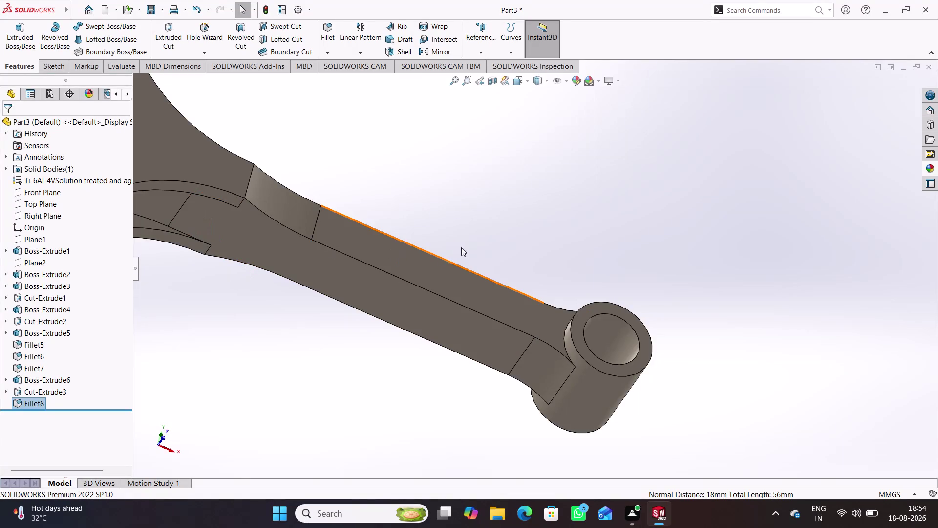
Orbit around the connecting rod to inspect both sides, then select the Front Plane.
scroll(up, 3)
scroll(up, 3)
middle_drag(294, 175, 226, 235)
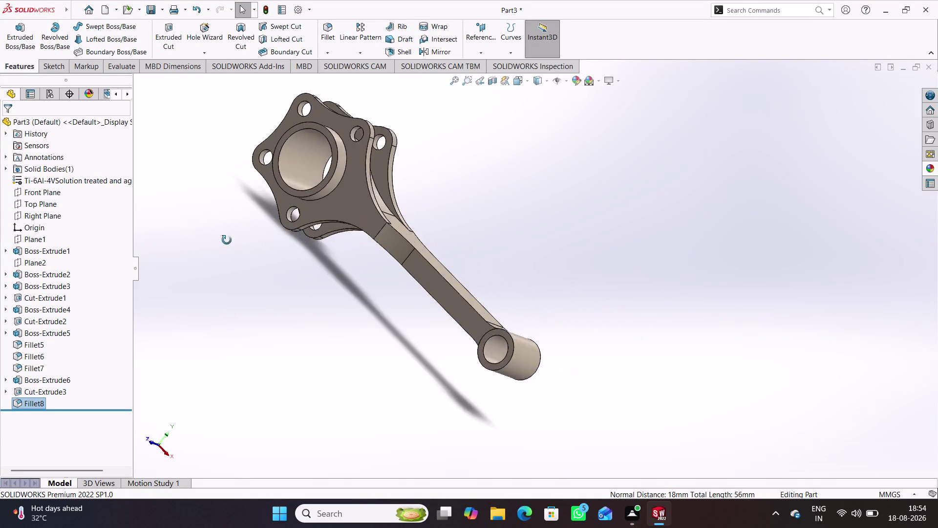
middle_drag(226, 235, 240, 303)
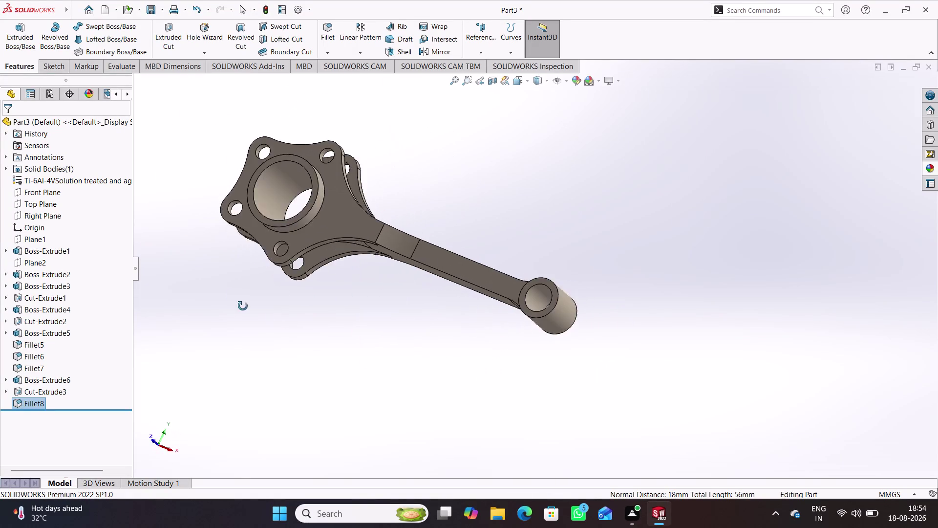
middle_drag(240, 303, 279, 316)
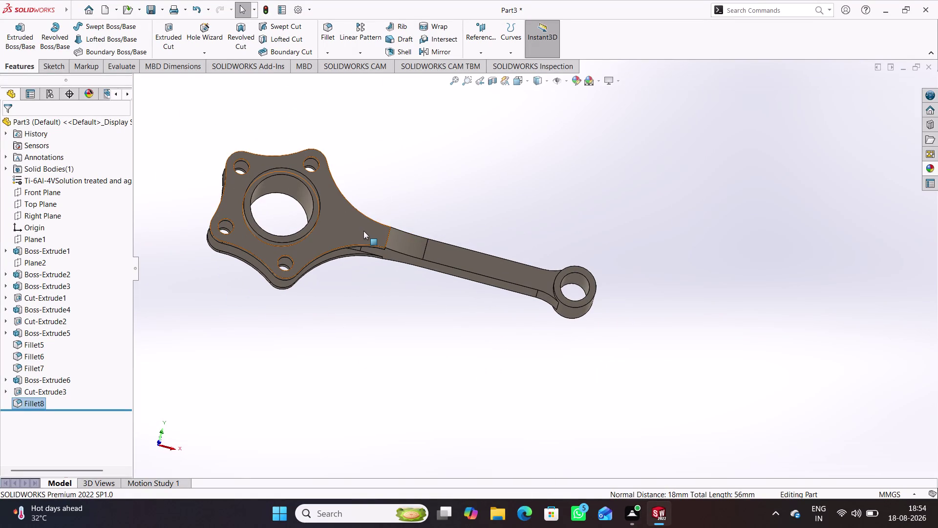
click(392, 295)
middle_drag(393, 296, 402, 216)
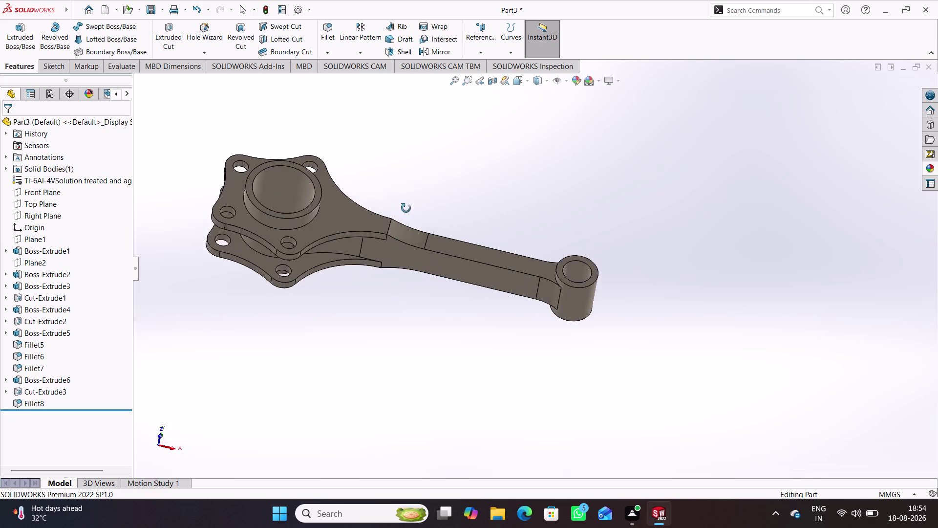
middle_drag(402, 216, 401, 322)
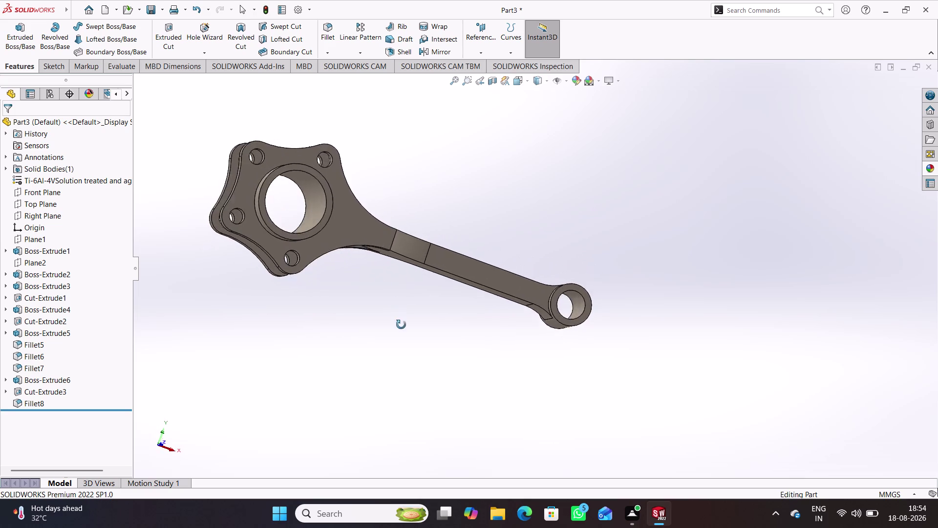
middle_drag(401, 322, 366, 343)
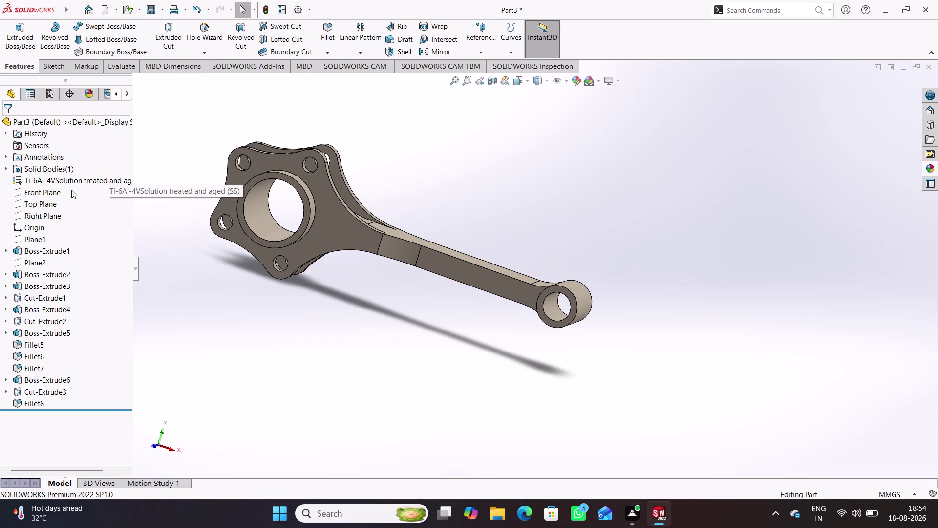
click(46, 193)
Start a Front Plane sketch and draw a straight slot along the rod's shank.
click(51, 176)
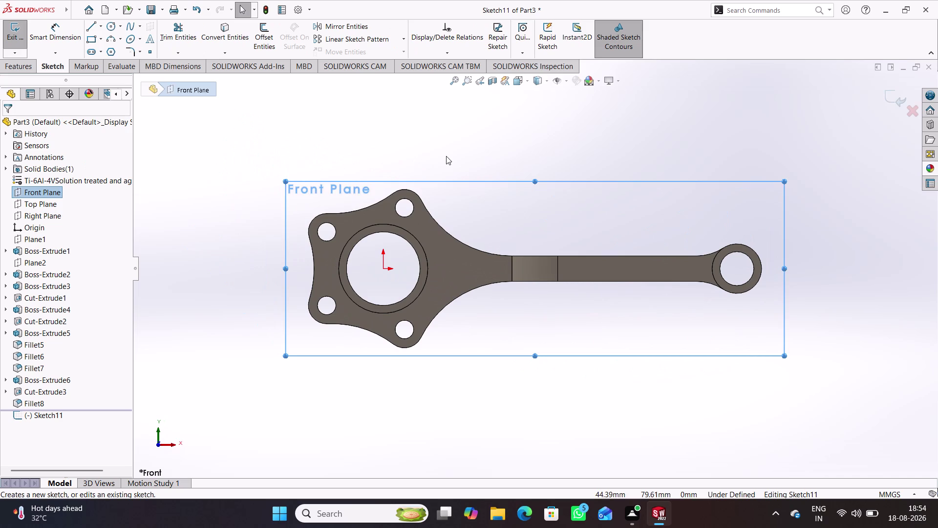
click(446, 156)
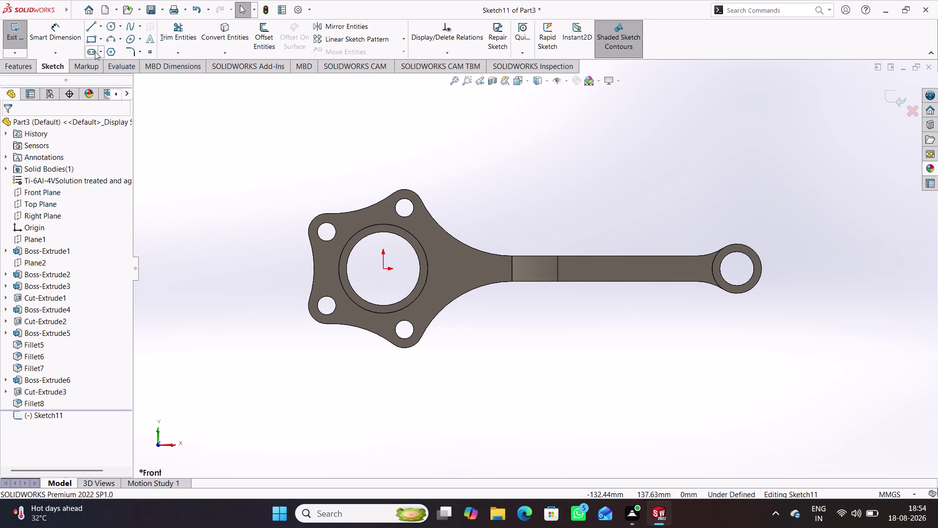
click(91, 52)
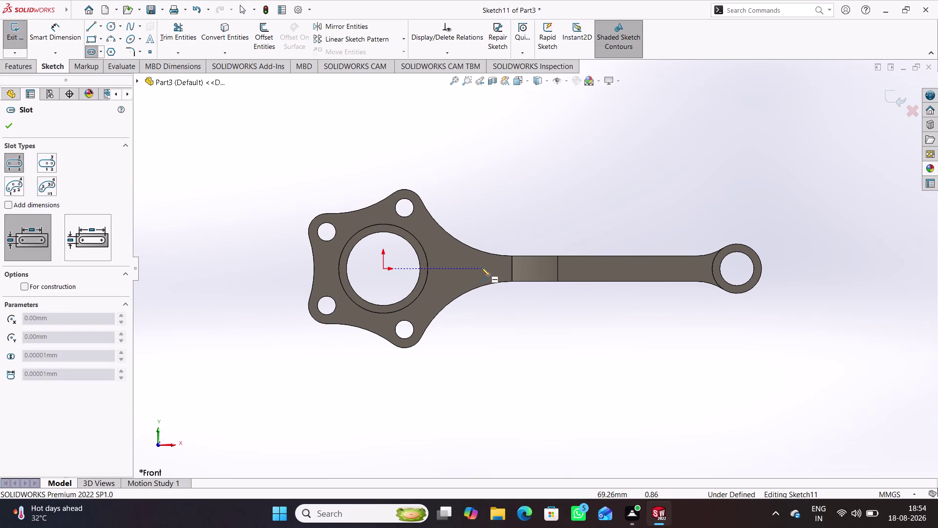
click(482, 267)
click(663, 267)
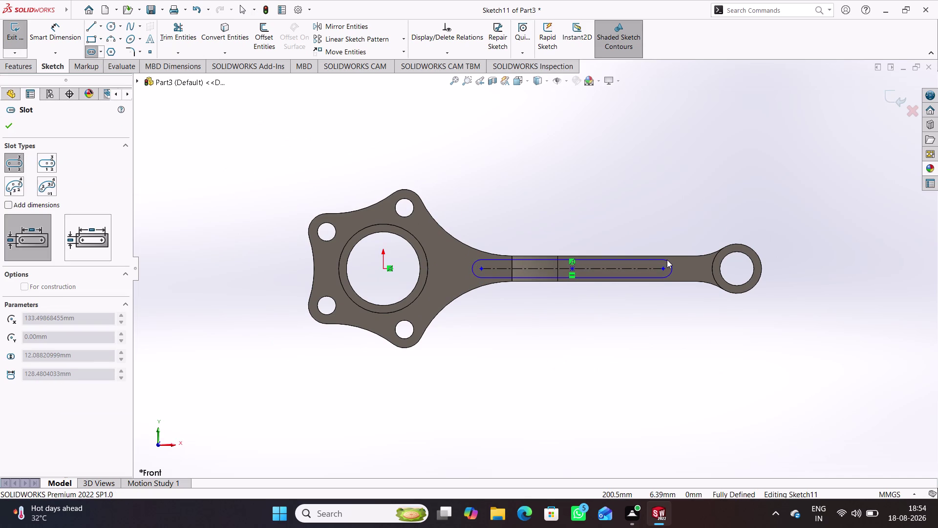
click(667, 259)
Begin a Smart Dimension on the slot's rounded end.
right_drag(595, 199, 578, 130)
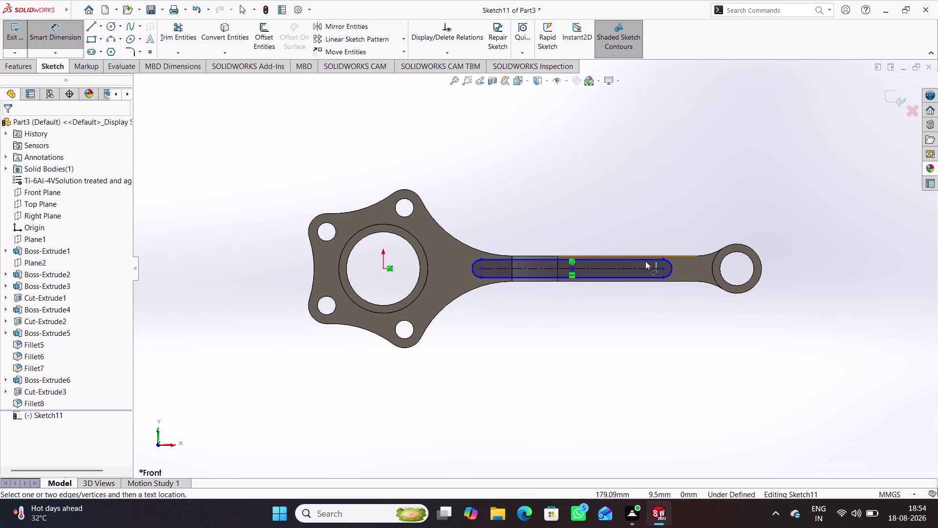
click(670, 266)
click(682, 231)
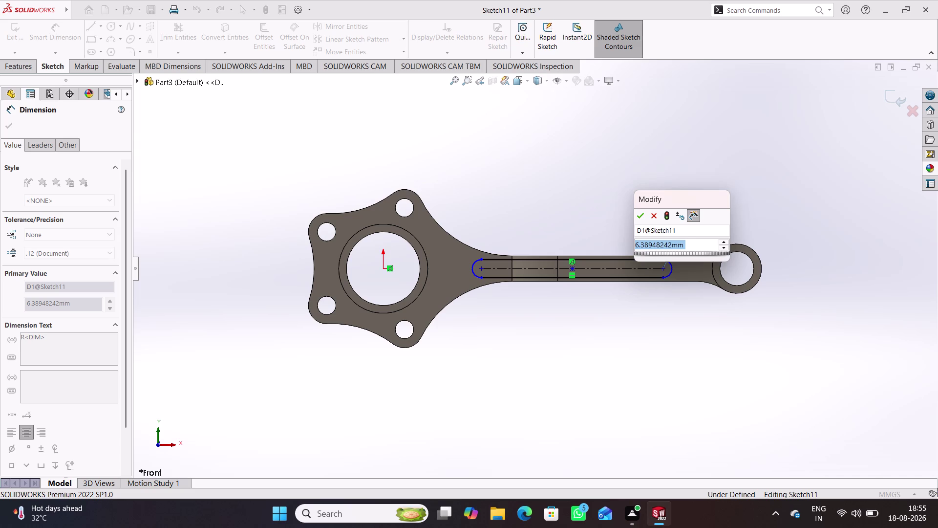
Set the slot's end radius to 6 mm.
key(6)
key(Return)
click(623, 200)
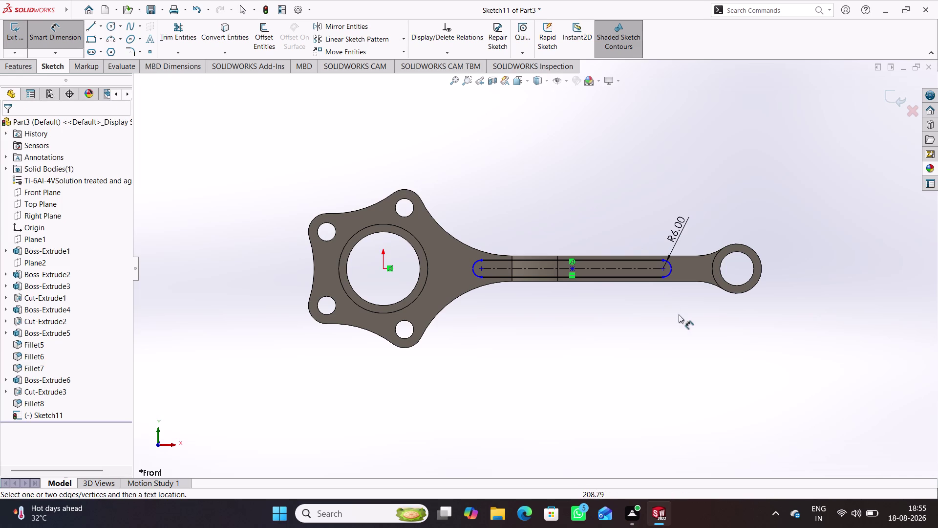
Dimension the slot end 220 mm from the origin.
click(663, 267)
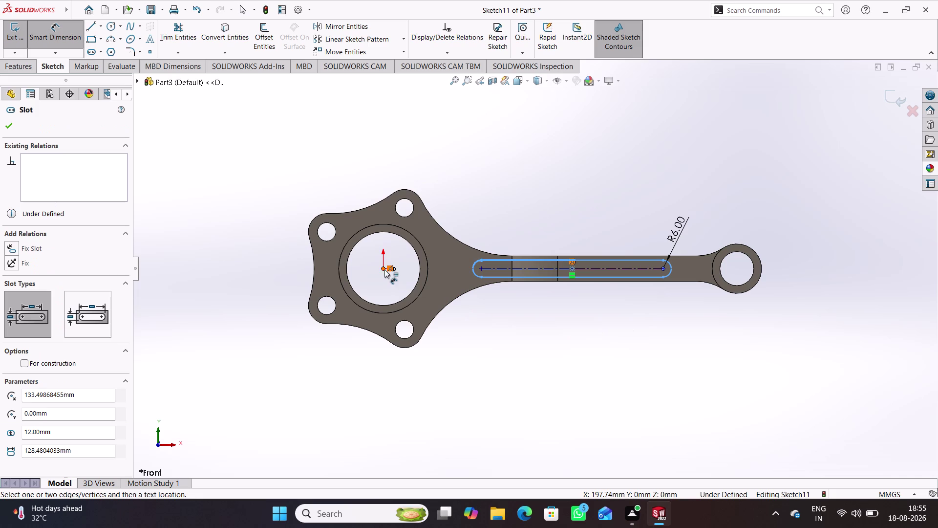
click(383, 268)
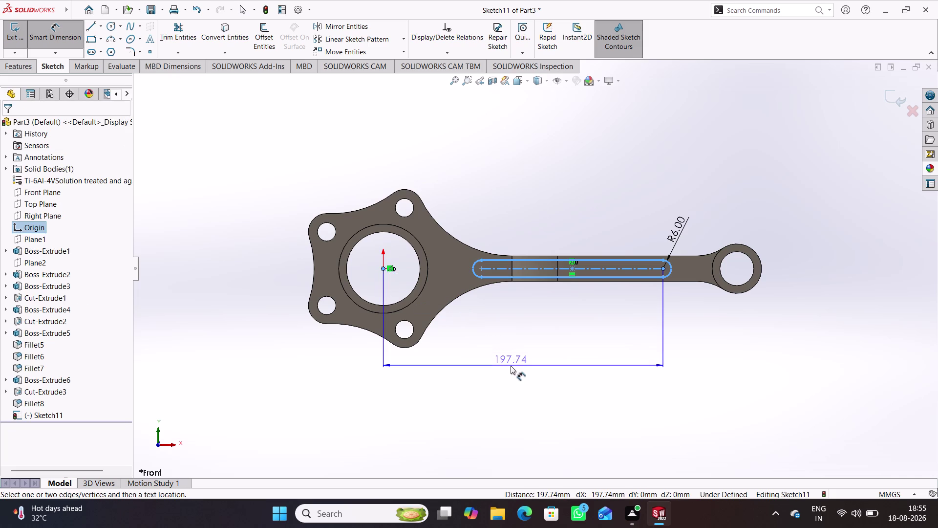
click(510, 365)
text(220)
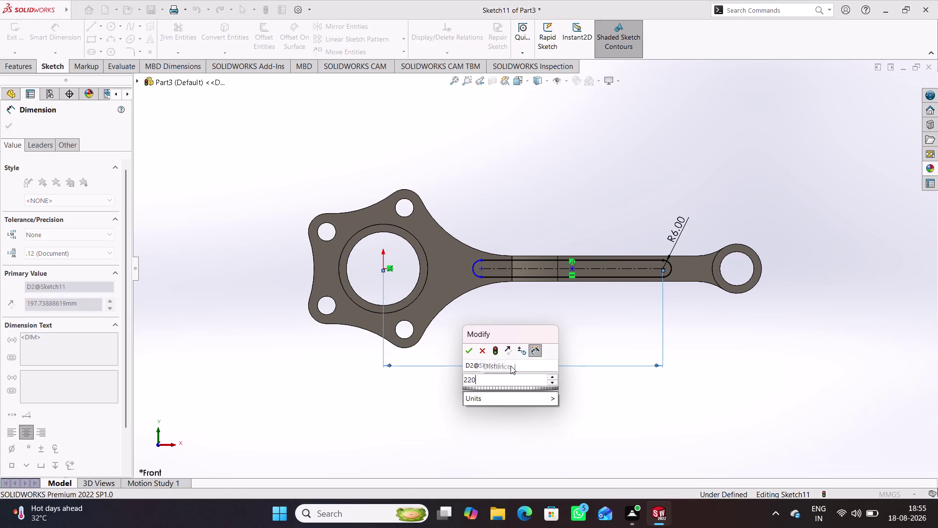
key(Return)
click(621, 193)
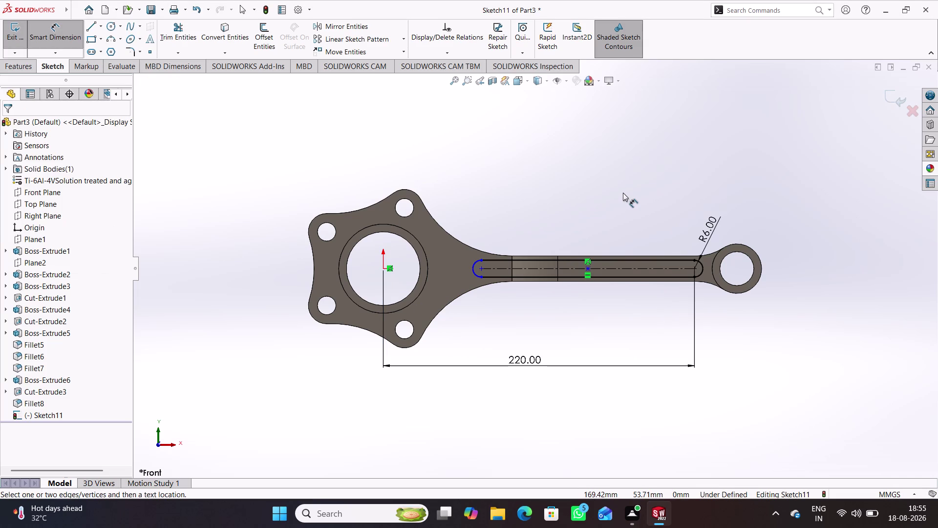
Dimension the slot length as 150 mm and exit the sketch.
click(667, 270)
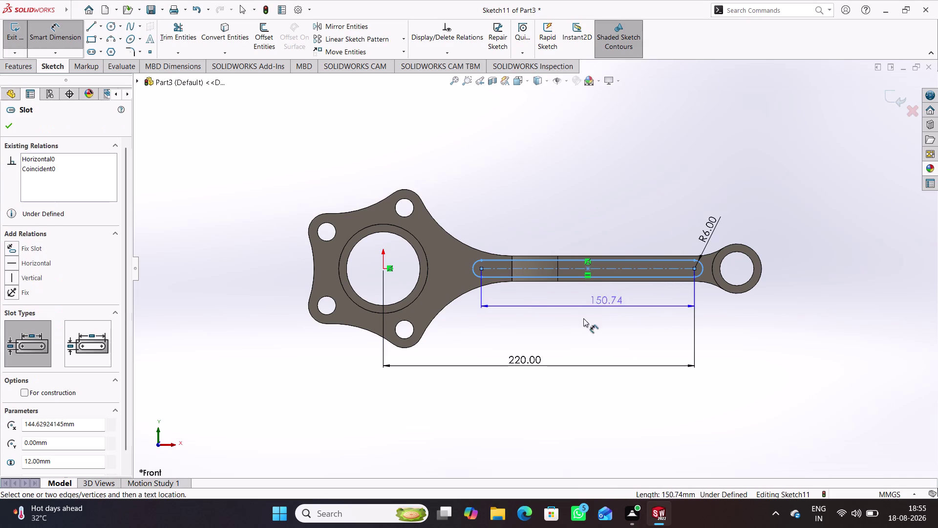
click(569, 318)
text(15)
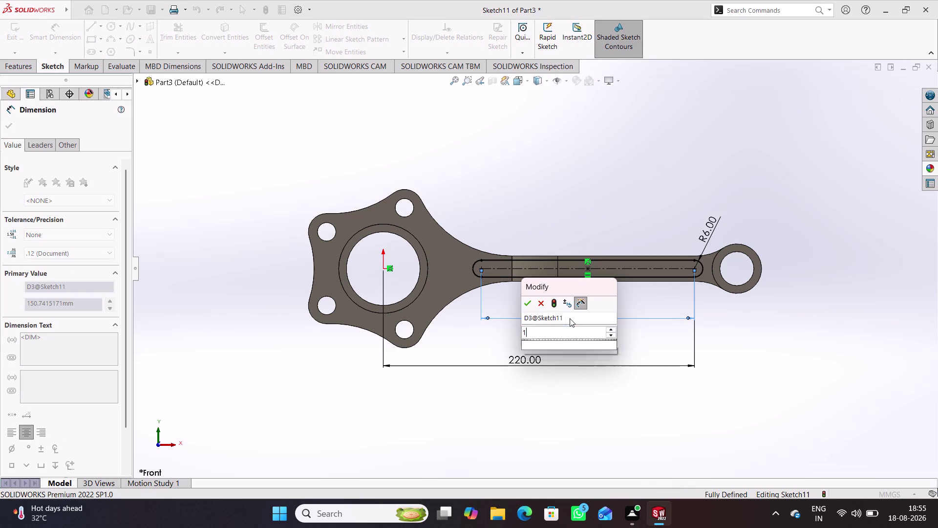
text(0)
key(Return)
click(570, 174)
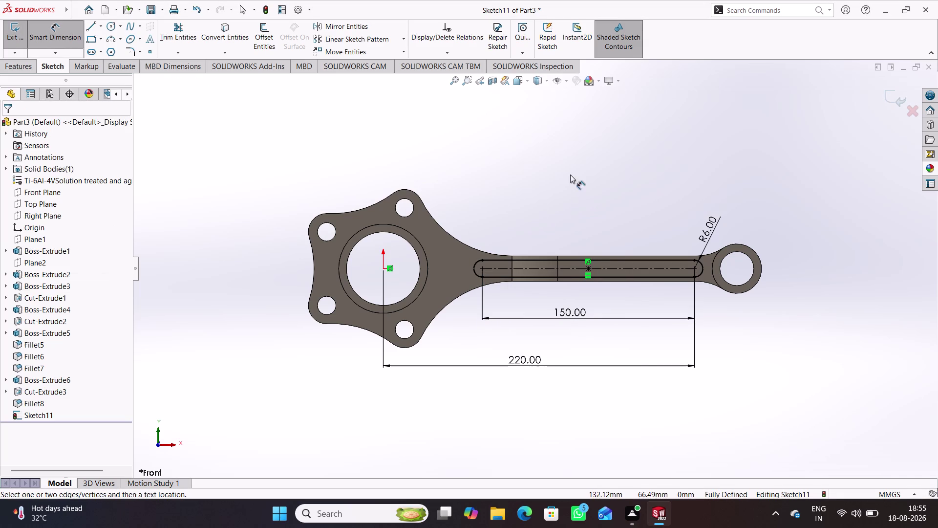
click(901, 101)
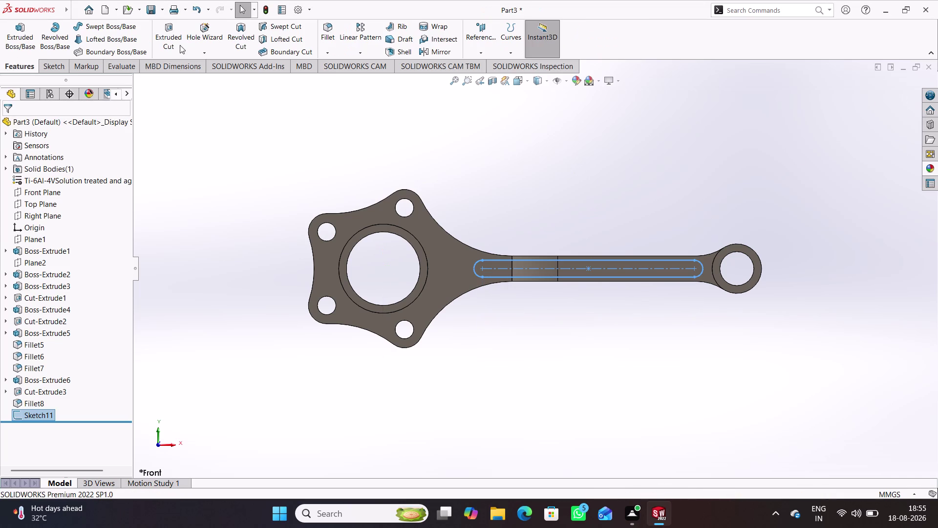
Start a Cut-Extrude from the slot sketch, starting at a 2.5 mm offset.
click(176, 43)
middle_drag(597, 160, 559, 172)
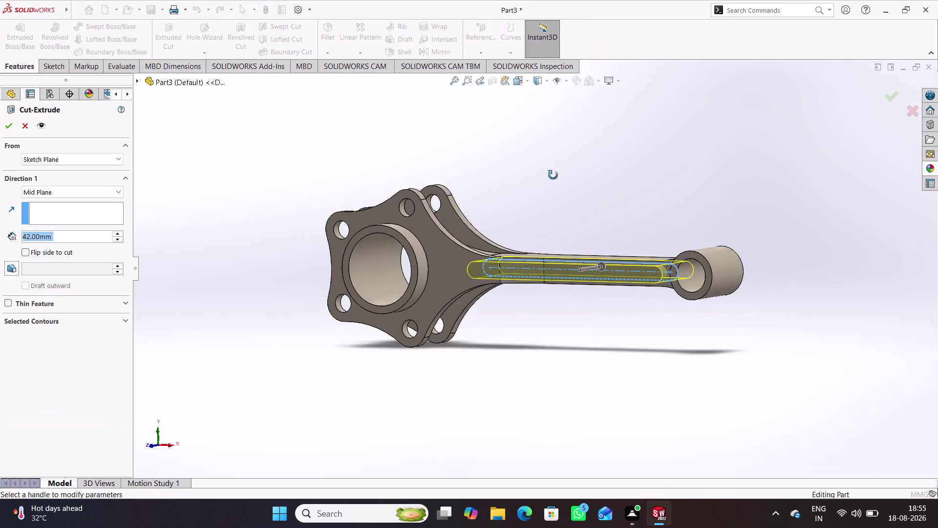
middle_drag(558, 172, 533, 264)
click(119, 159)
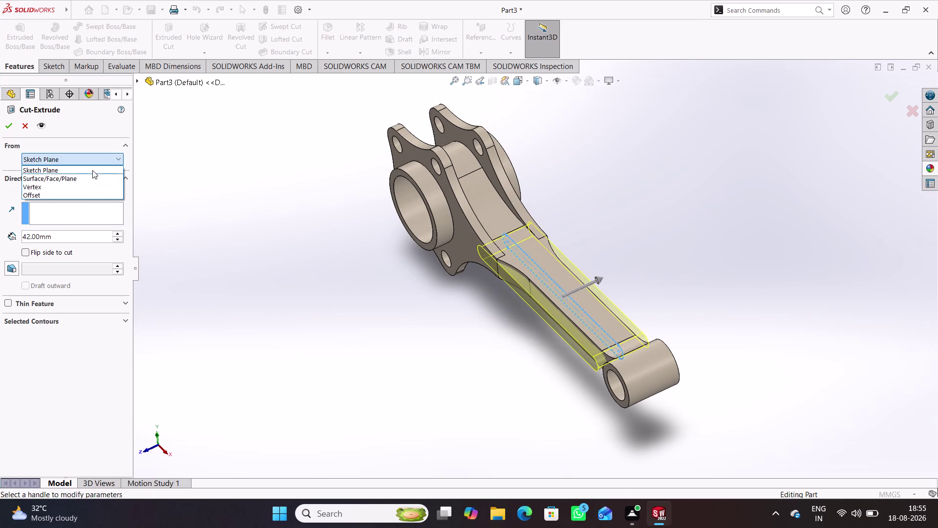
click(94, 195)
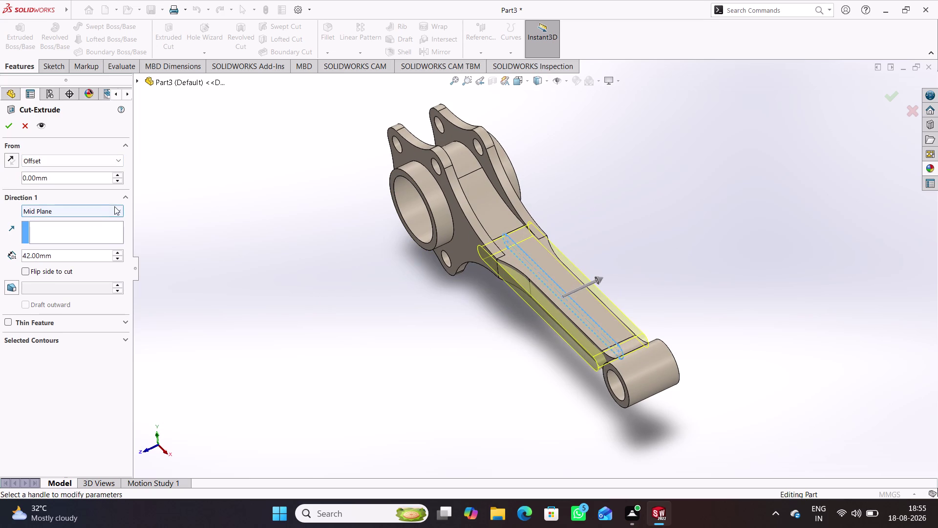
click(115, 206)
click(72, 224)
middle_drag(276, 238, 239, 239)
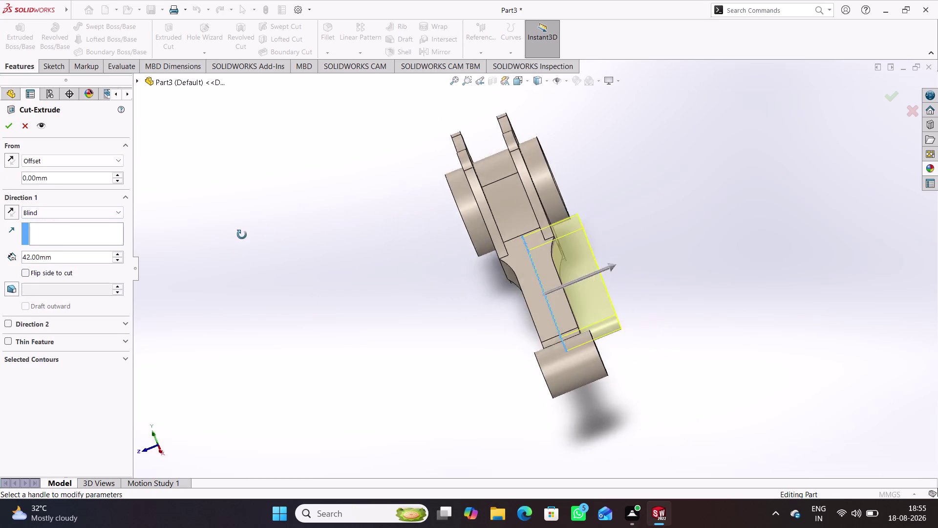
middle_drag(240, 240, 259, 267)
drag(66, 178, 58, 178)
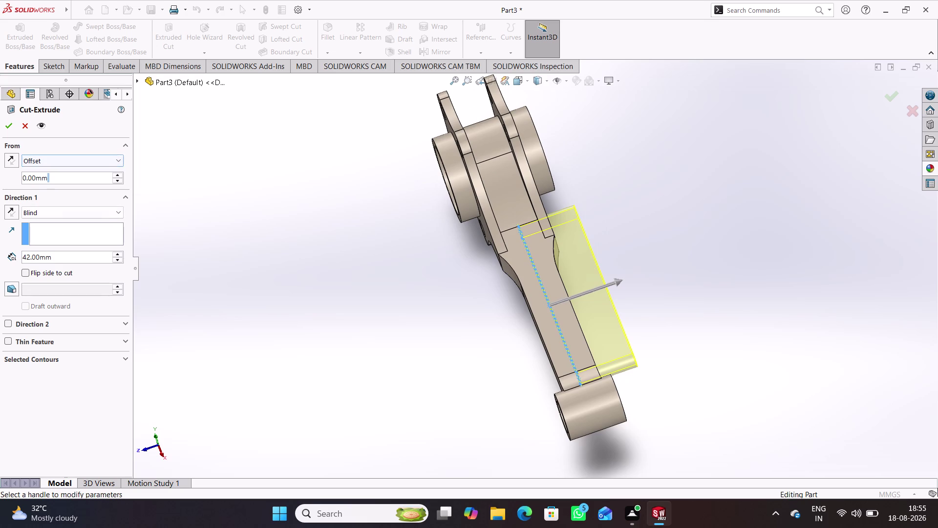
drag(58, 179, 14, 171)
text(2.)
key(5)
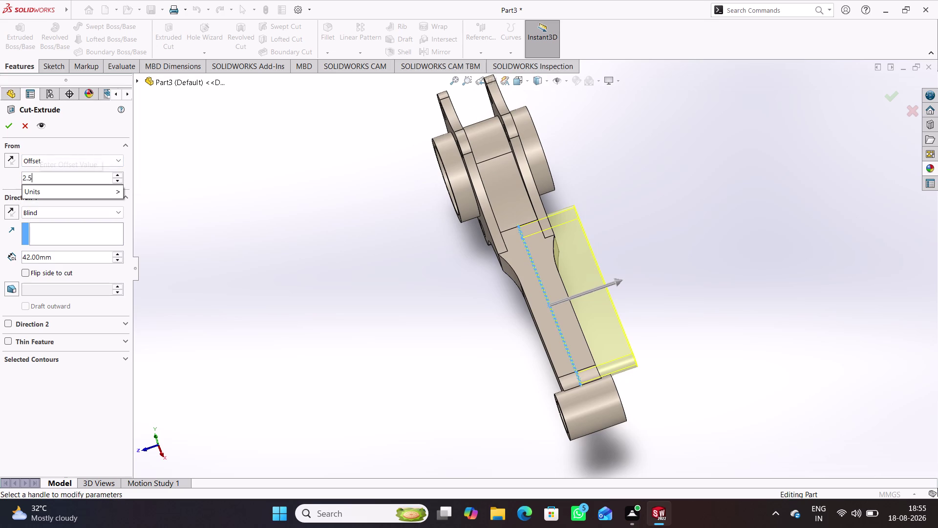
click(218, 177)
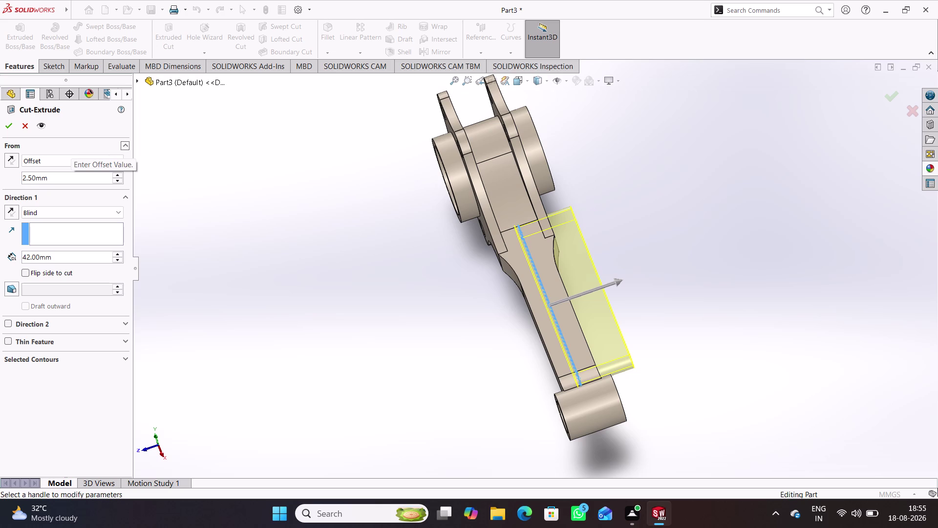
Change the cut's start offset to -2.5 mm.
drag(67, 178, 14, 169)
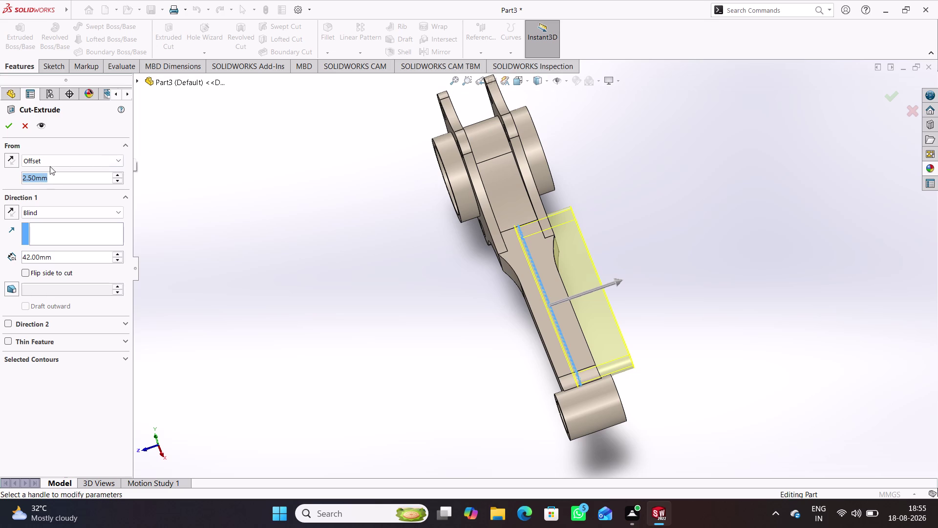
text(-2.)
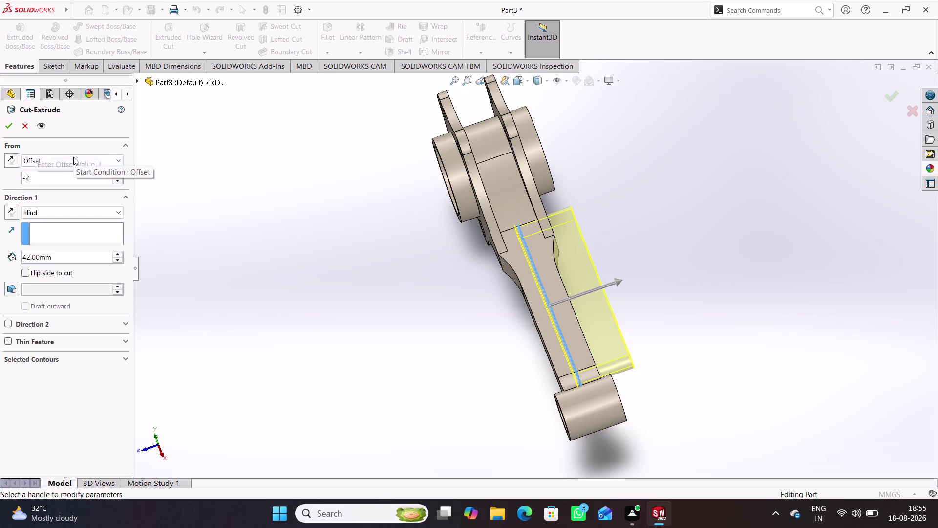
text(5)
click(292, 170)
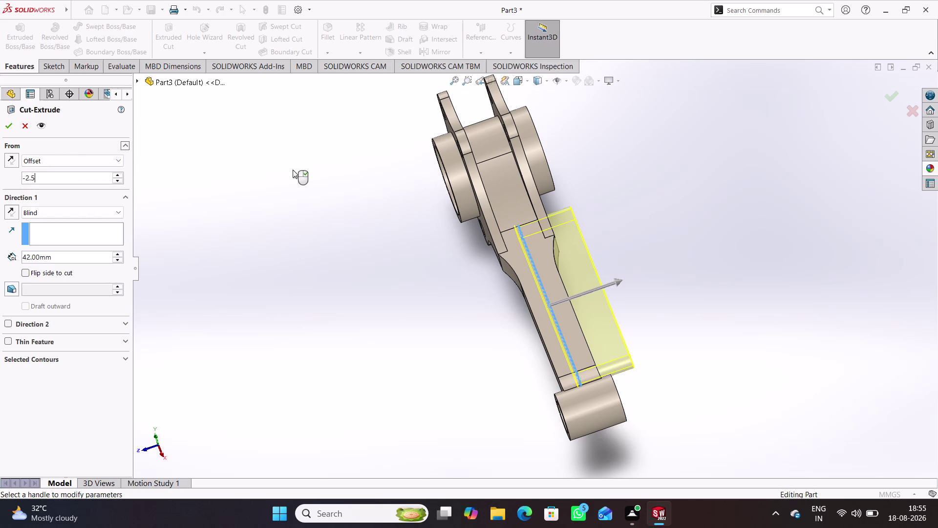
click(241, 182)
drag(83, 255, 6, 253)
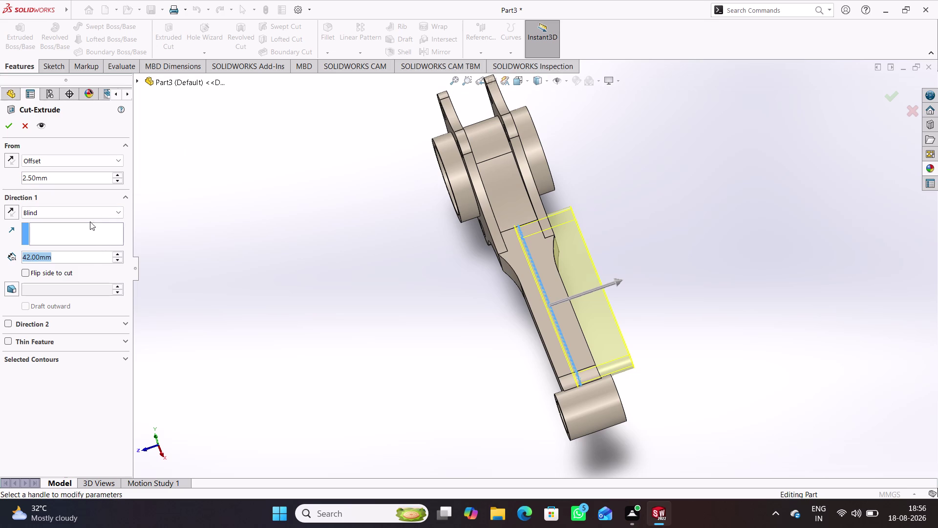
Set the cut's end condition to Up To Next and check the preview.
click(107, 214)
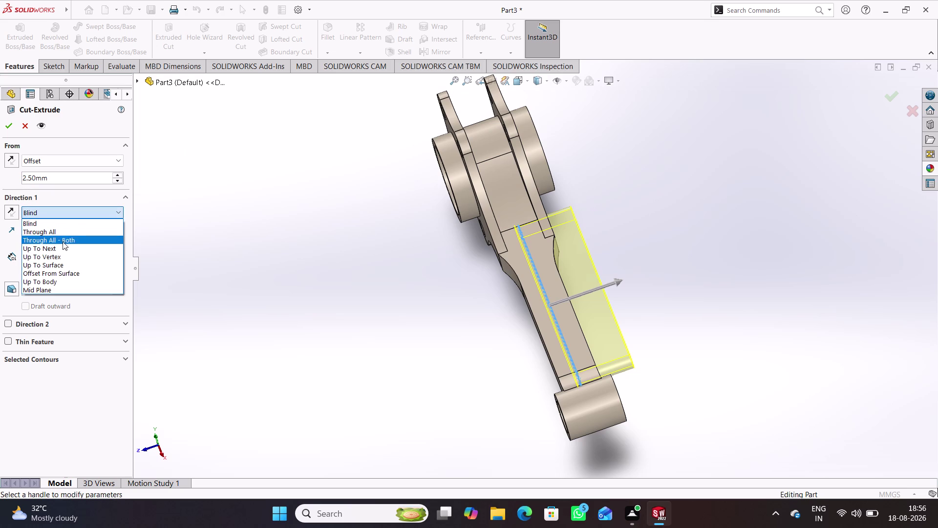
click(64, 251)
middle_drag(284, 310, 281, 293)
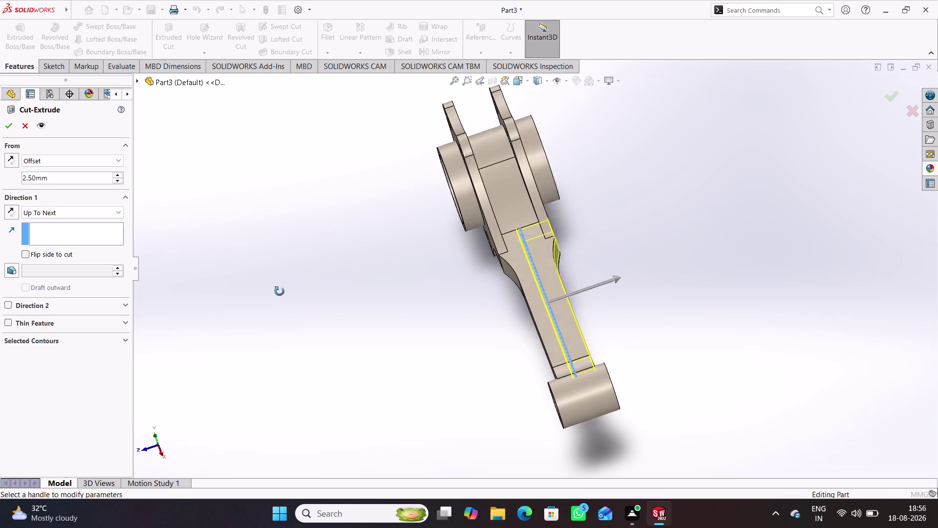
middle_drag(280, 292, 295, 351)
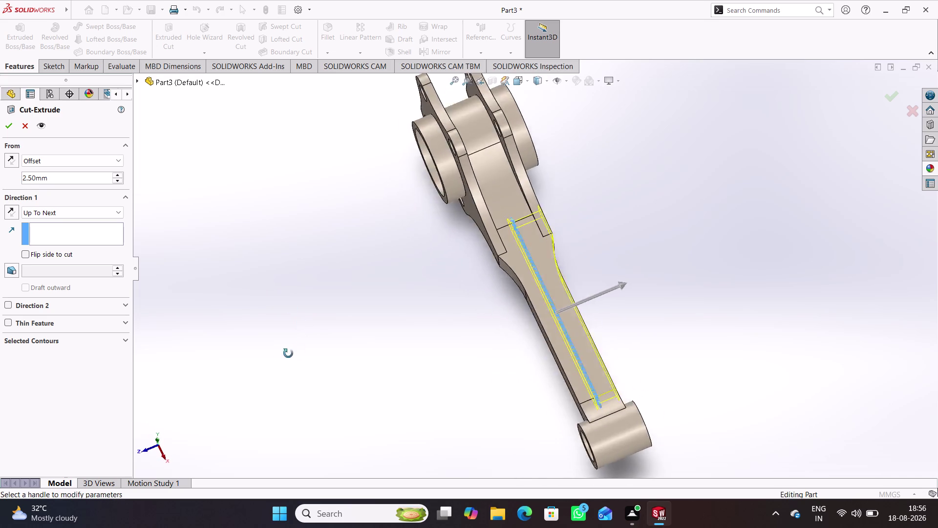
middle_drag(295, 350, 290, 411)
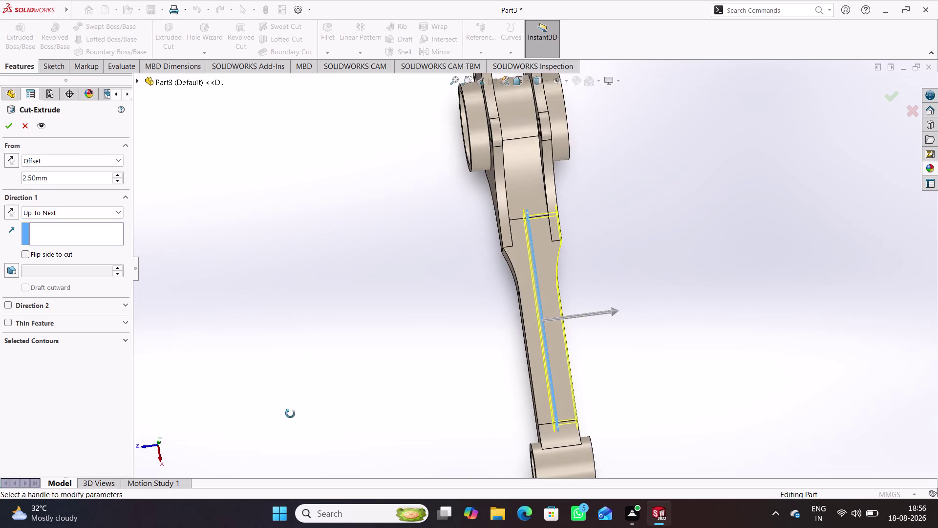
middle_drag(290, 411, 292, 428)
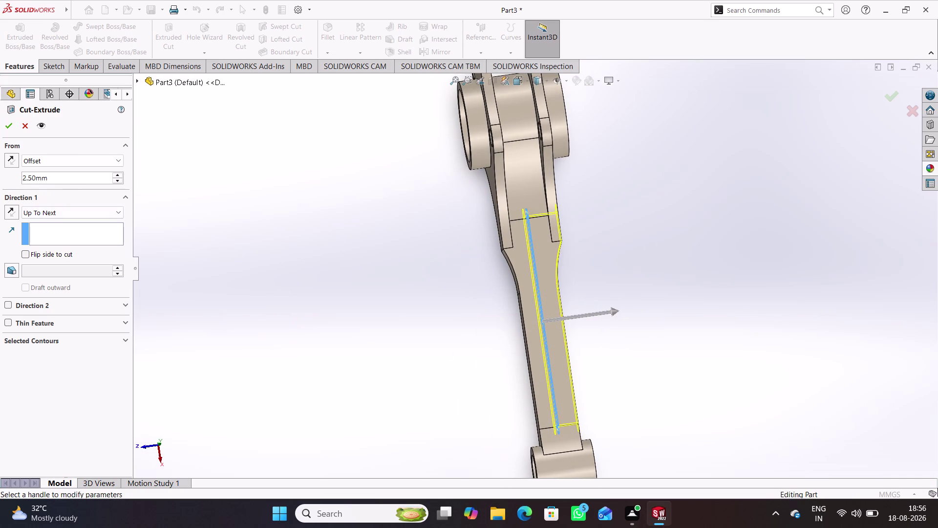
click(67, 177)
click(116, 162)
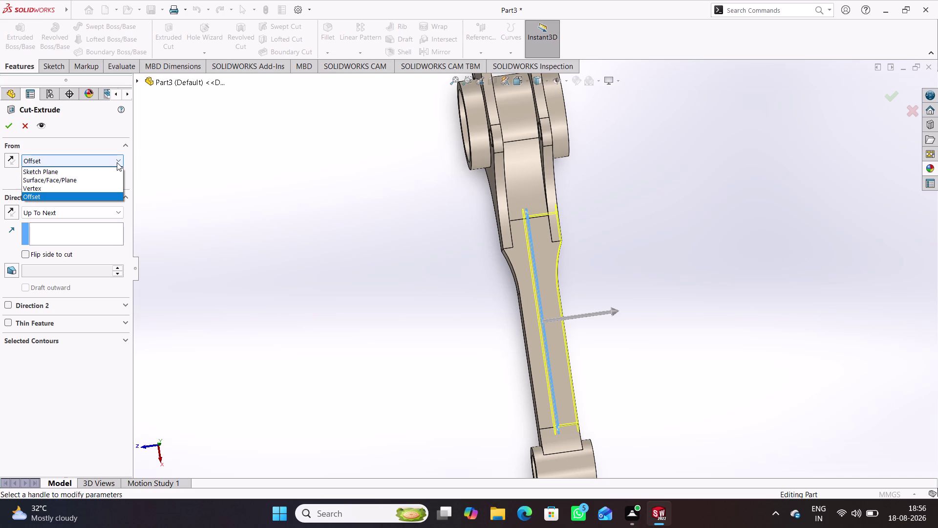
Re-edit the Offset start distance, adding a minus sign to reverse it.
click(117, 162)
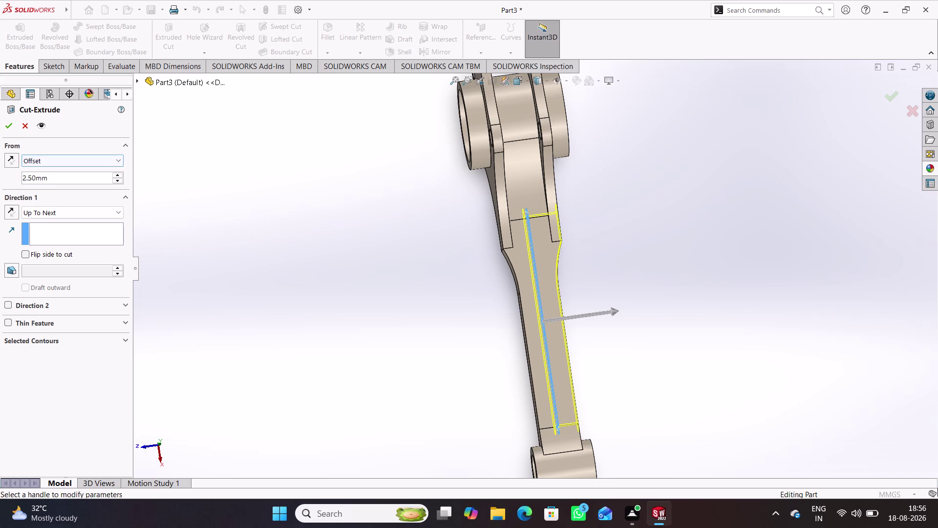
click(61, 177)
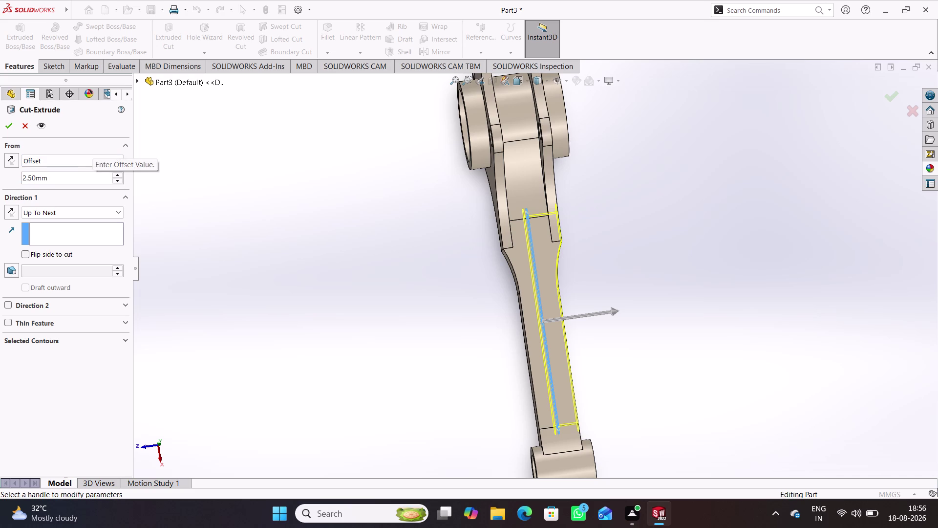
key(Left)
key(Left)
key(Left)
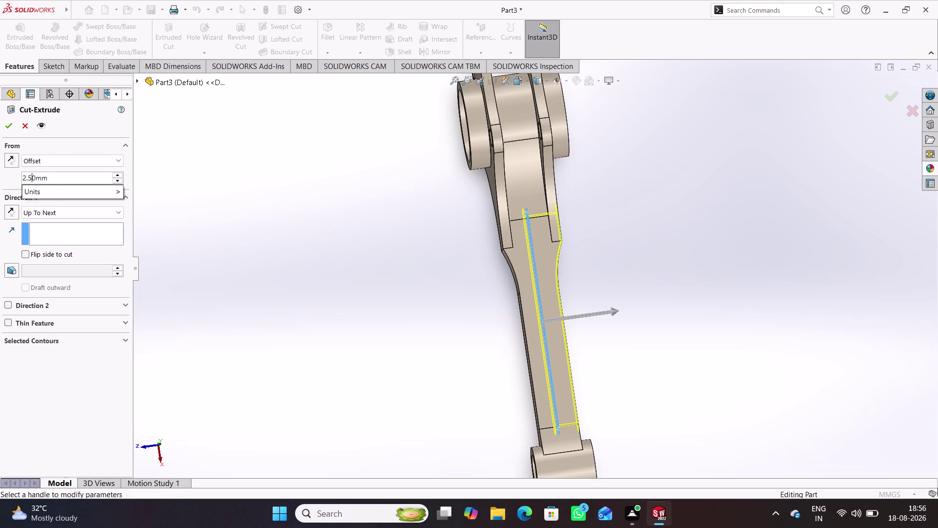
key(Left)
key(Left)
key(Left)
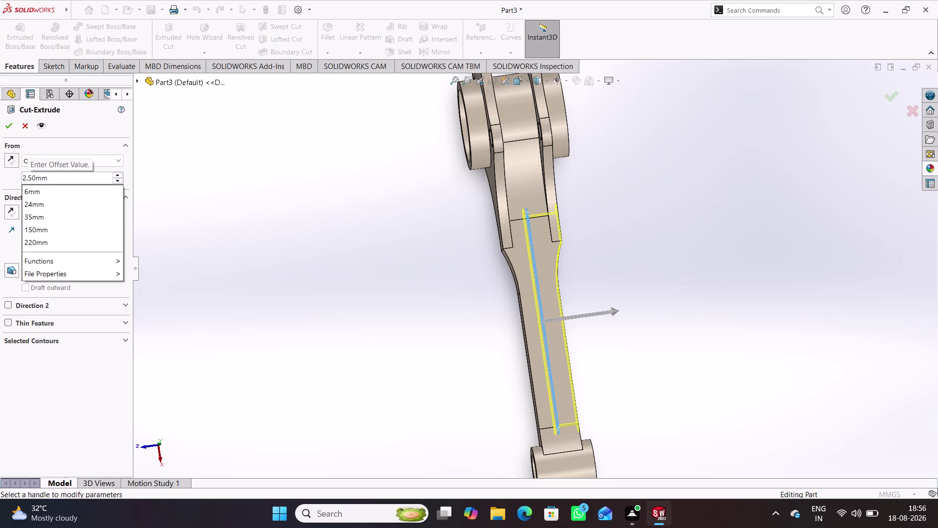
key(minus)
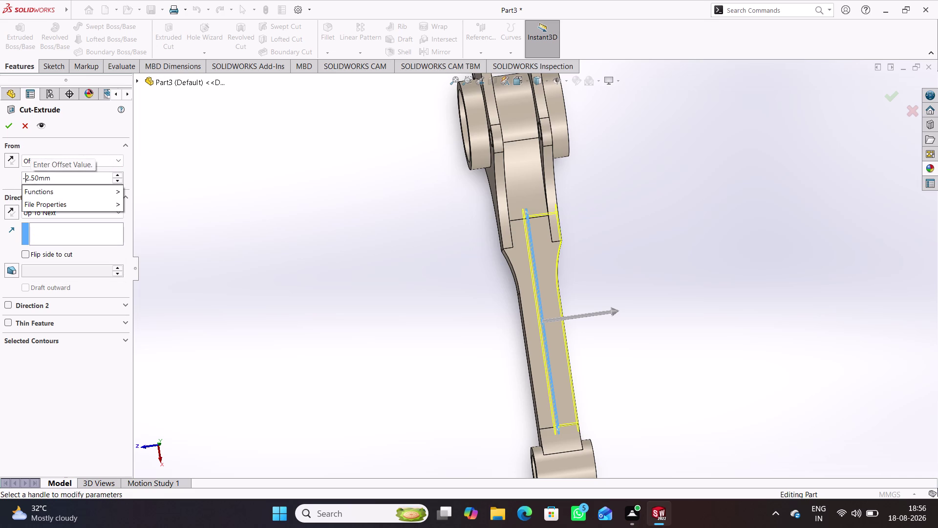
click(194, 181)
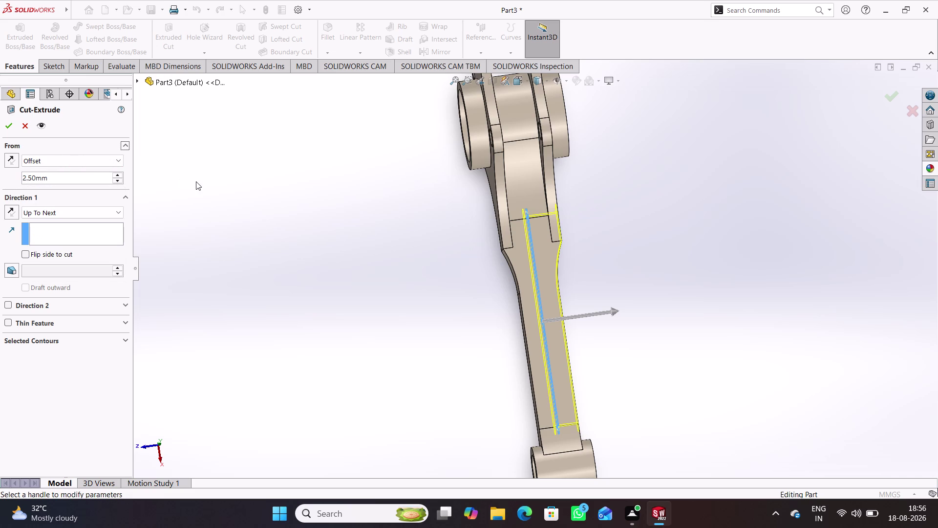
Drag the cut arrow to about 42 mm, flipping it to the shank's other side.
click(607, 311)
drag(611, 311, 463, 317)
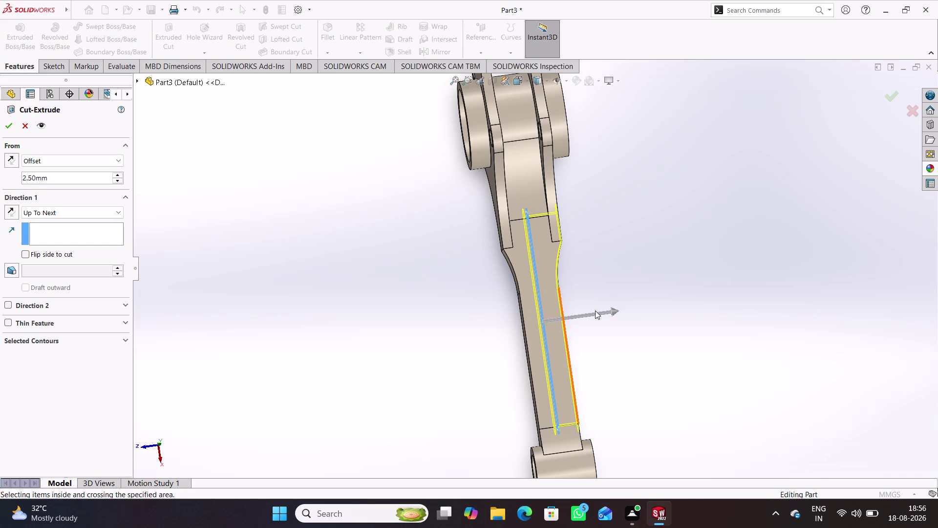
drag(616, 314, 480, 319)
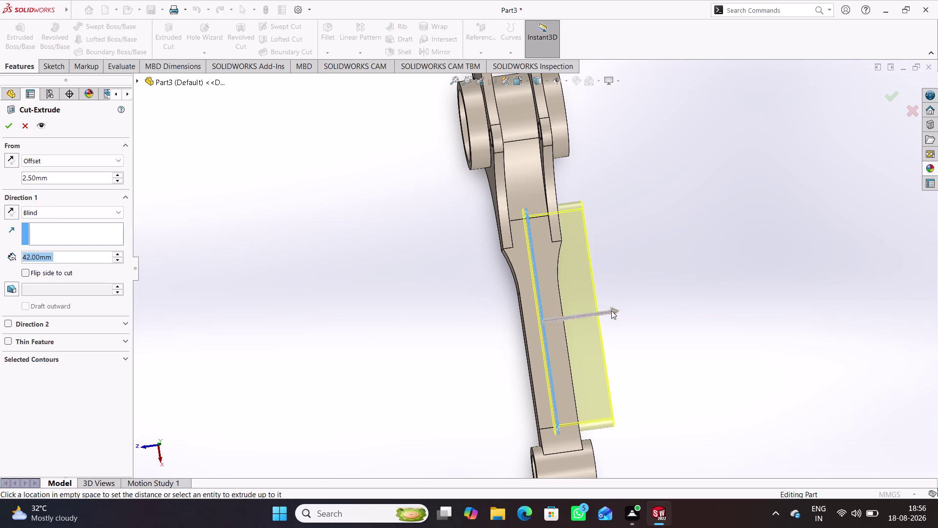
drag(612, 310, 470, 318)
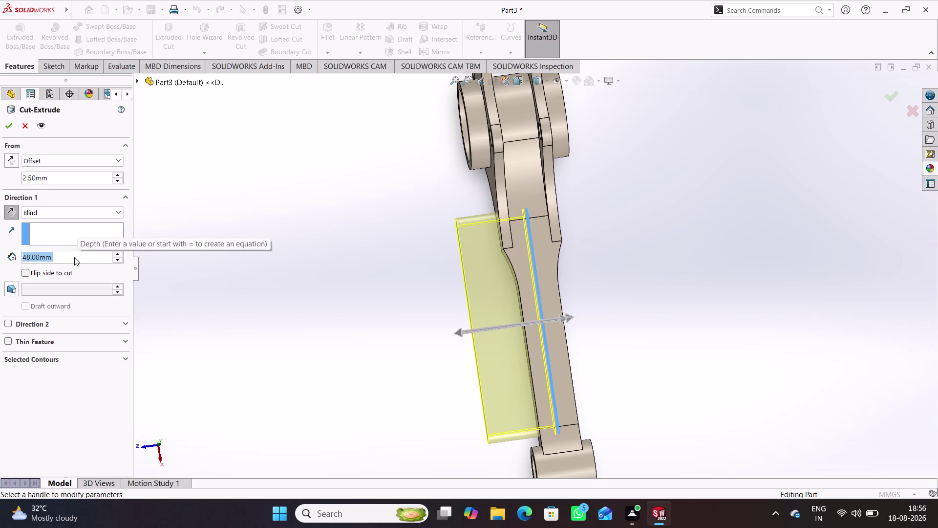
Set Direction 1 to Up To Next again and confirm the pocket cut.
click(114, 213)
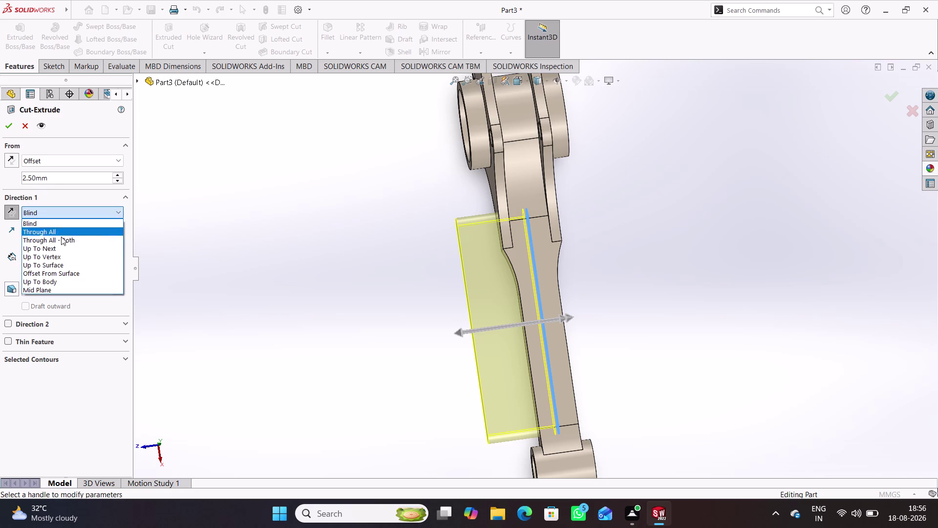
click(62, 250)
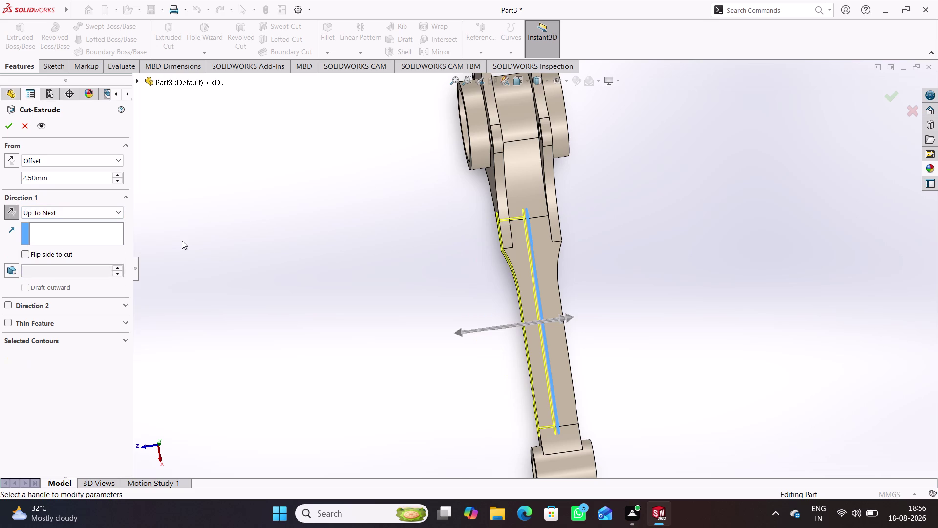
middle_drag(287, 257, 290, 251)
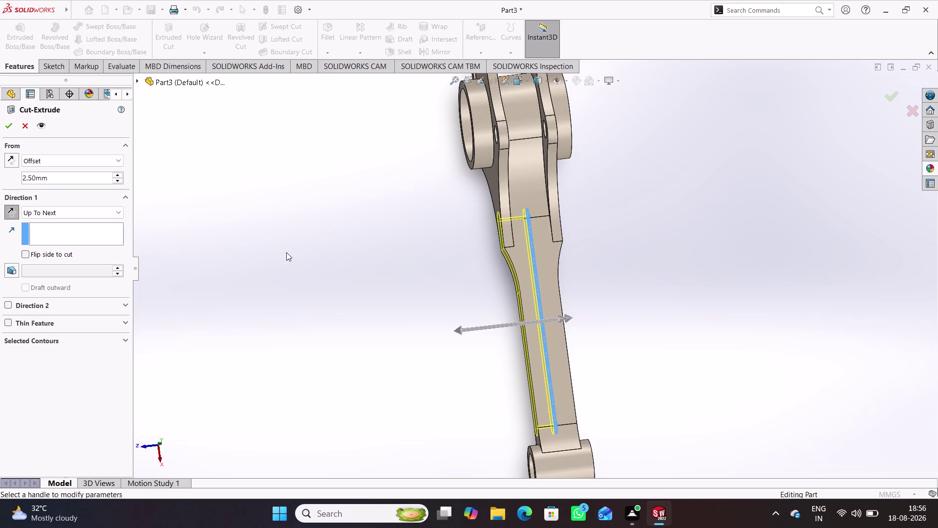
click(8, 127)
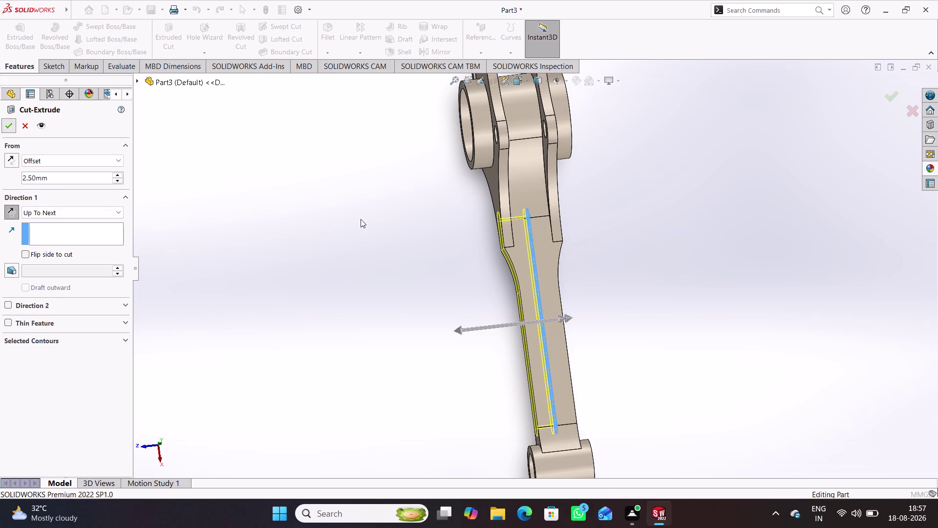
click(399, 272)
middle_drag(401, 272, 488, 191)
middle_drag(487, 194, 446, 195)
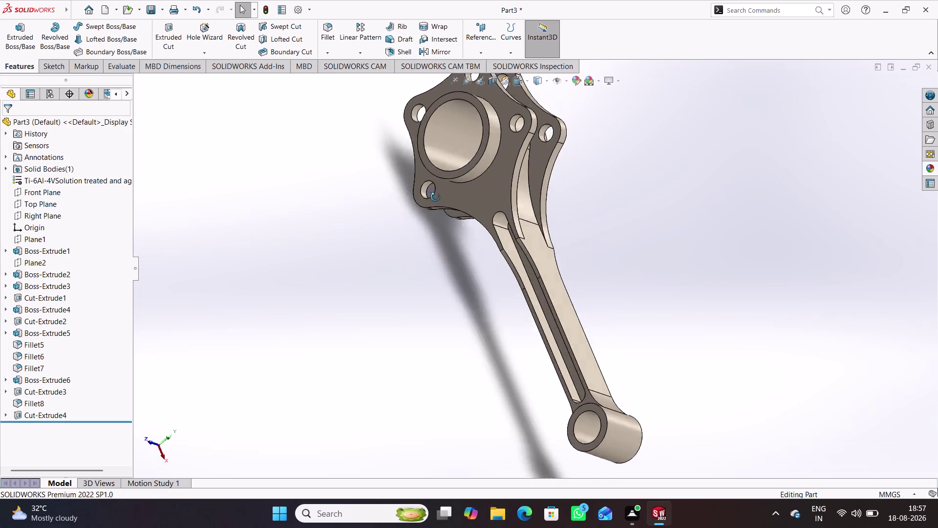
middle_drag(445, 196, 439, 197)
middle_drag(406, 193, 361, 100)
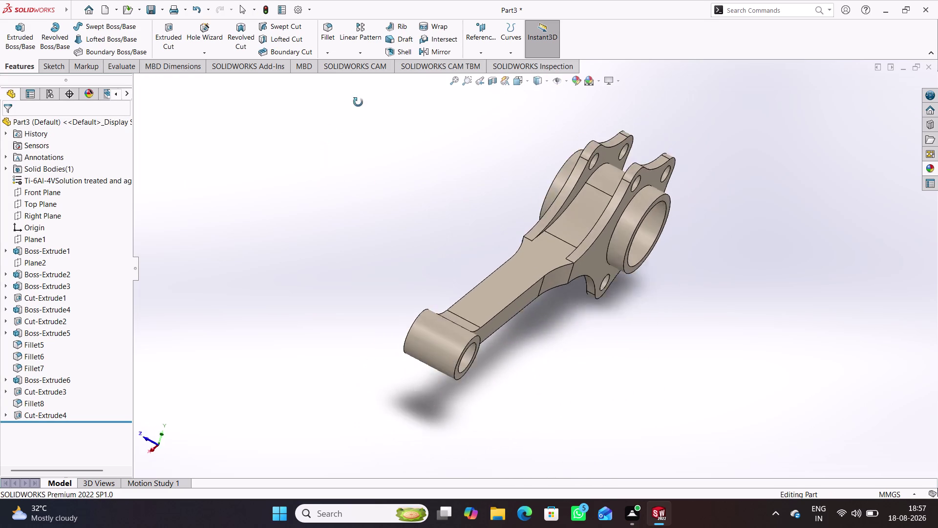
middle_drag(361, 100, 370, 189)
click(443, 50)
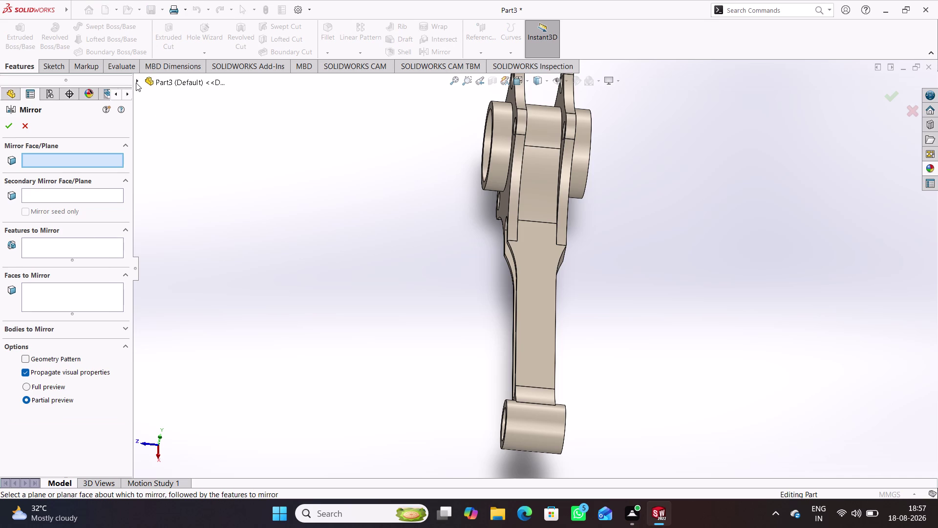
click(136, 83)
click(179, 155)
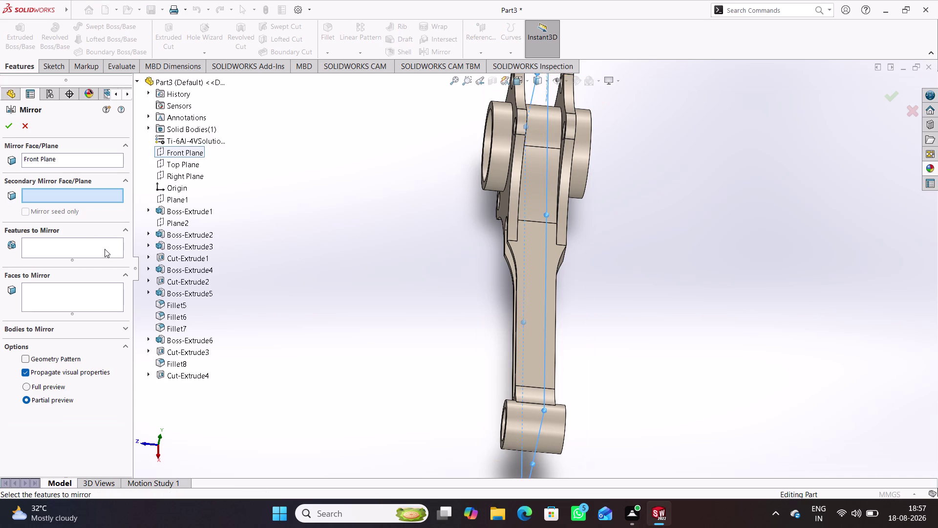
click(80, 255)
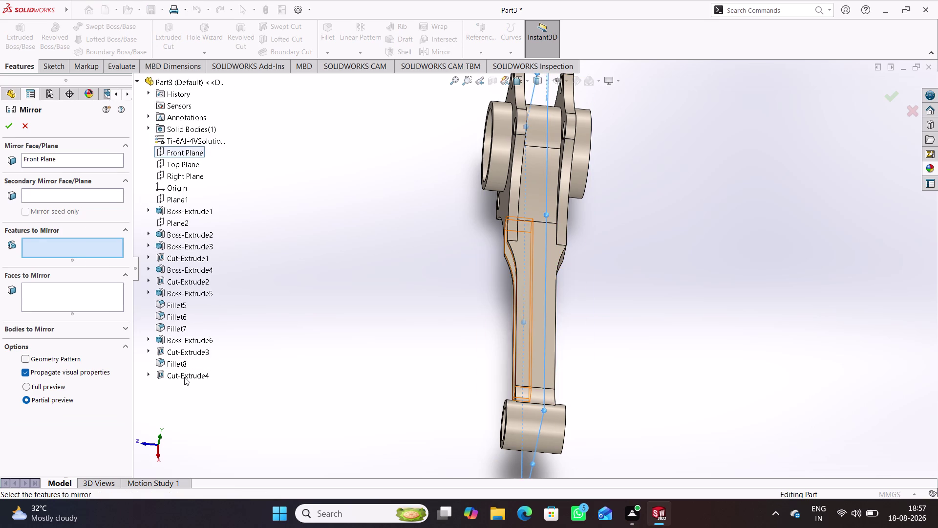
click(185, 376)
click(5, 125)
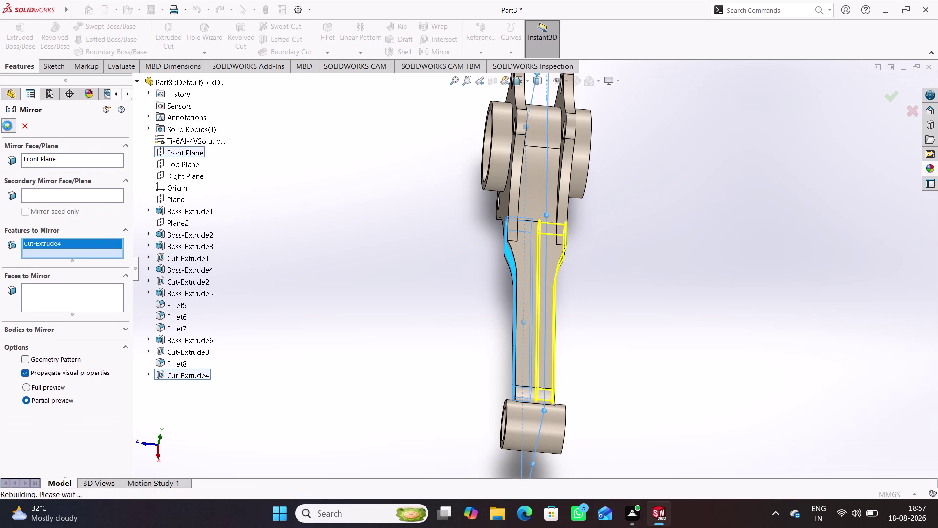
click(357, 271)
middle_drag(373, 284, 248, 203)
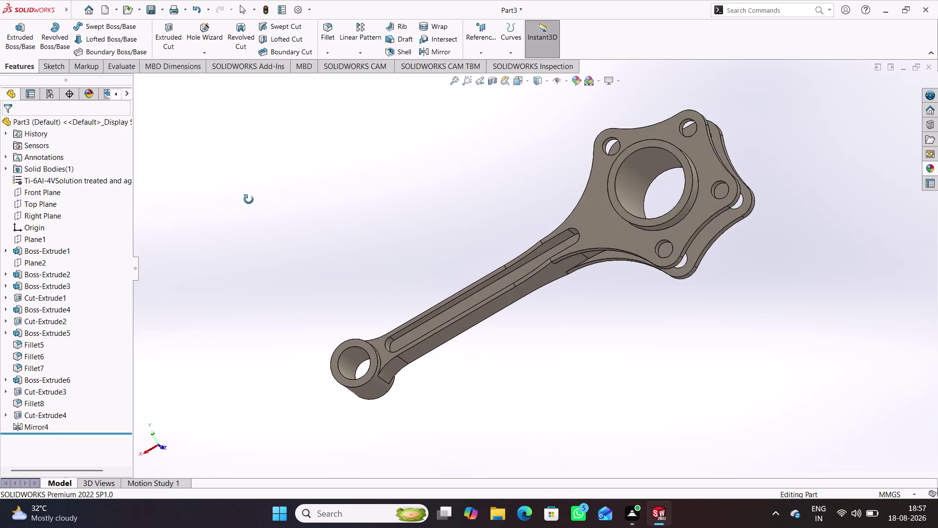
middle_drag(249, 203, 454, 193)
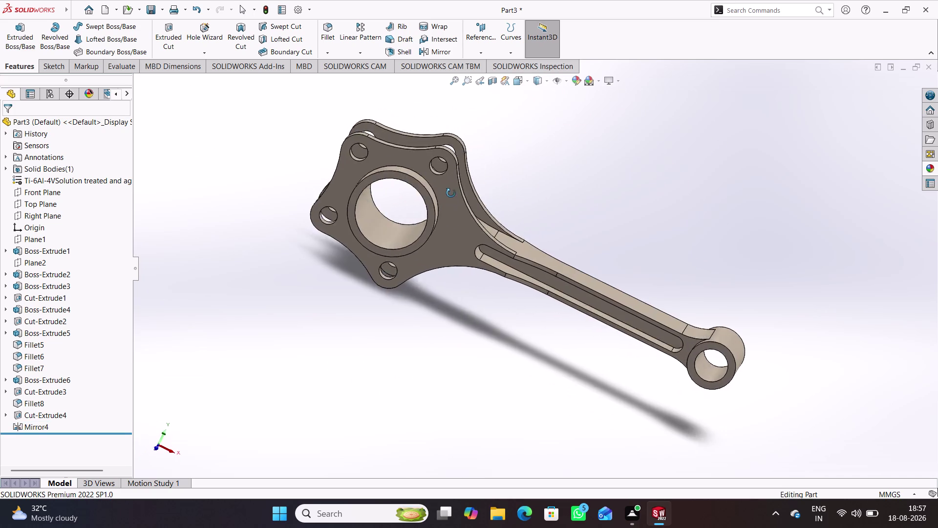
middle_drag(455, 193, 416, 150)
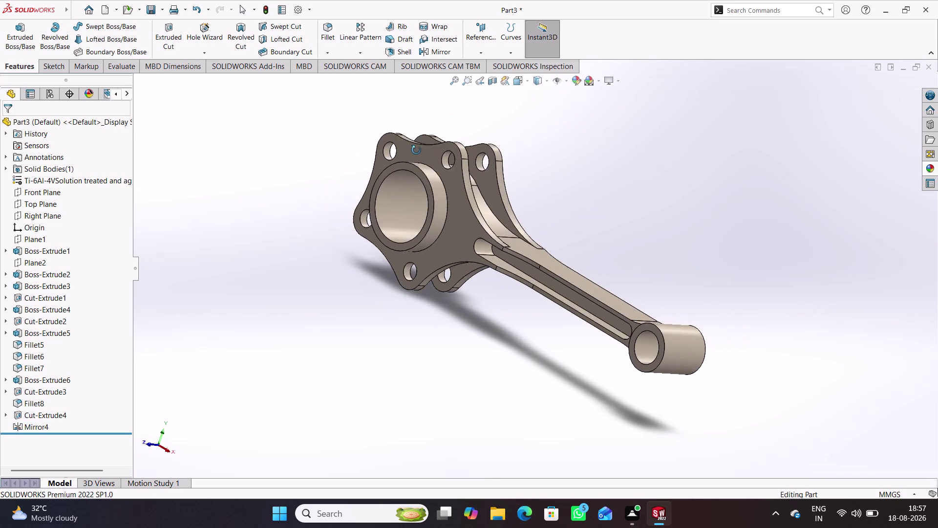
middle_drag(417, 150, 412, 239)
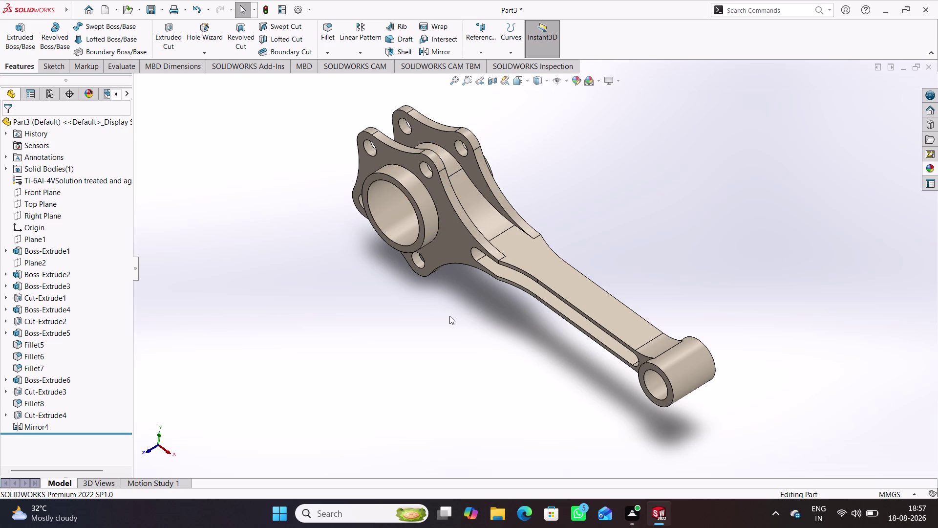
Switch to isometric view and save the part, entering 'master rod' as the name.
key(ctrl+7)
click(342, 322)
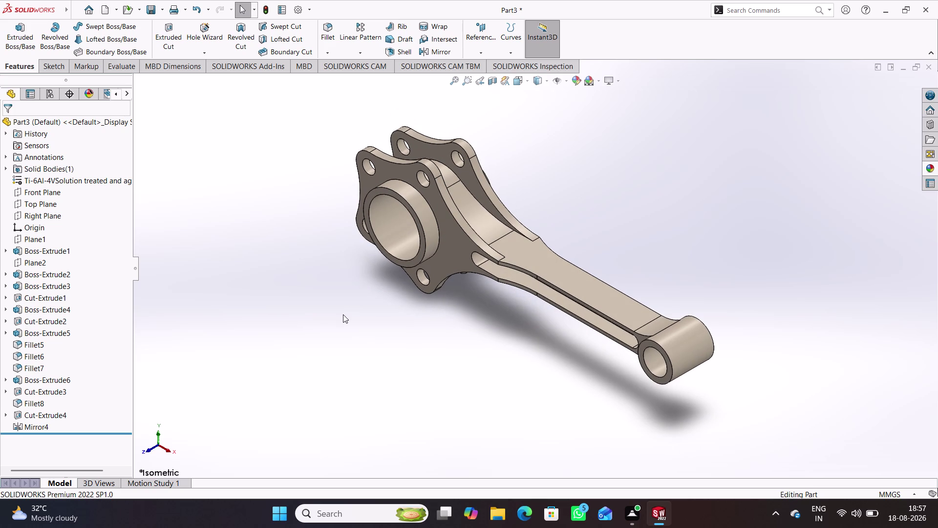
key(ctrl+s)
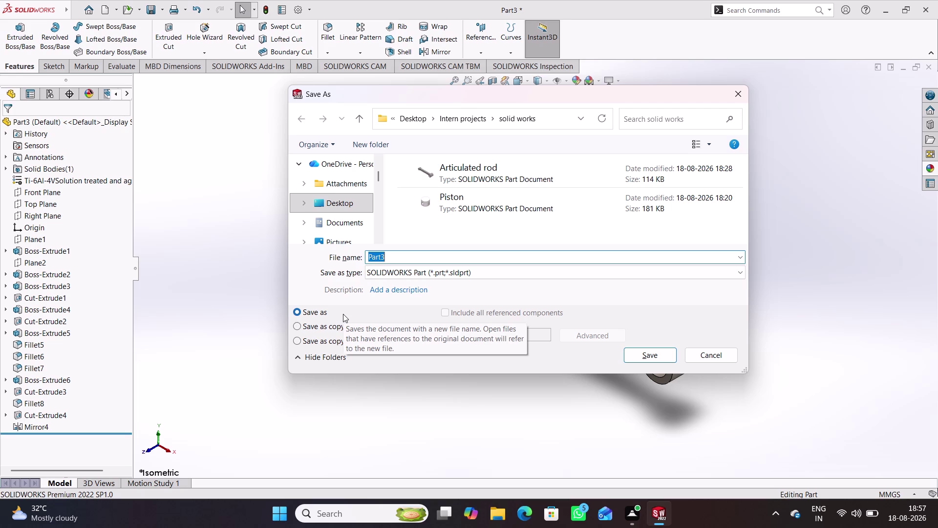
text(maste)
text(r rod)
click(375, 259)
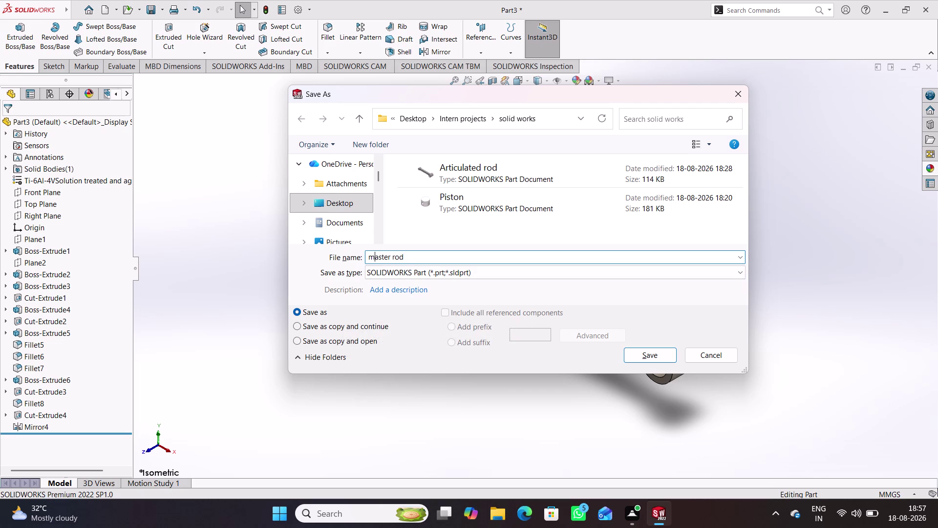
Correct the file name to 'Master rod', save, and start a new document.
key(BackSpace)
key(shift+greater)
key(BackSpace)
key(shift+m)
click(640, 353)
click(846, 295)
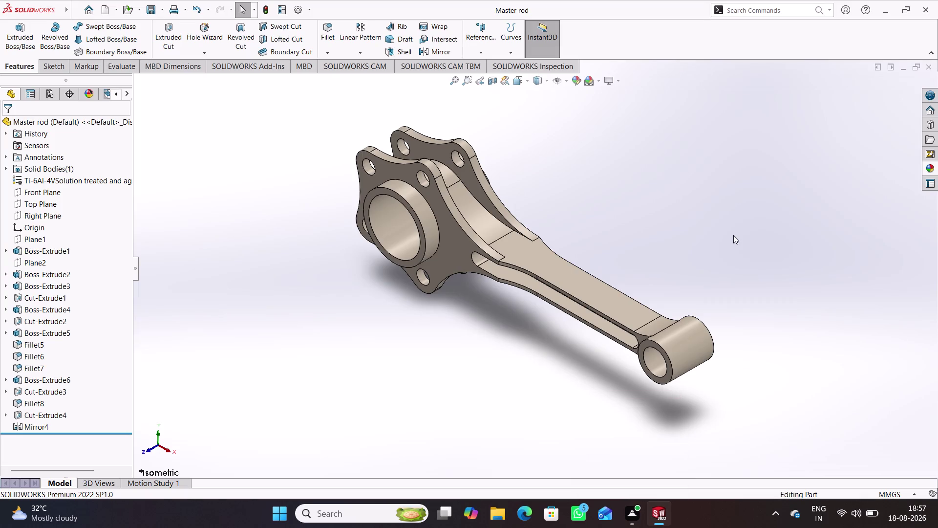
key(ctrl+n)
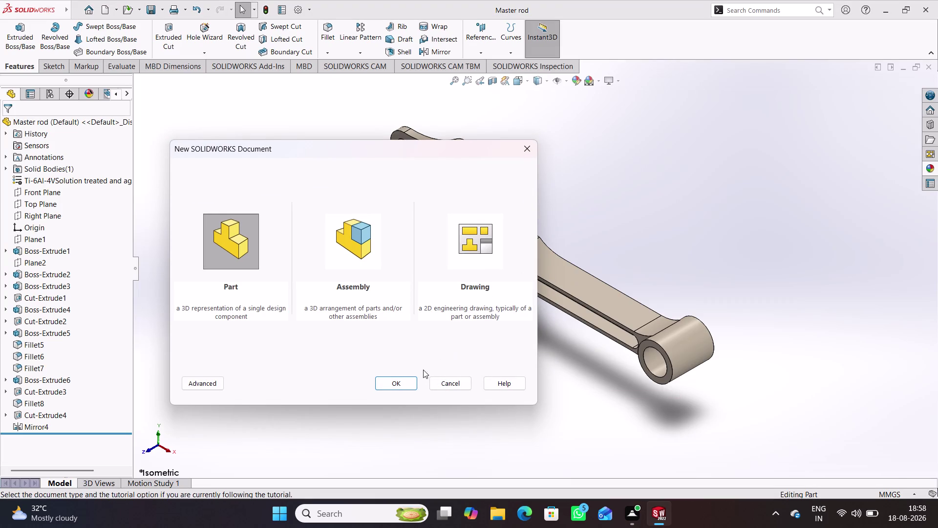
Create a new part and start a sketch on the Top Plane, accepting the warning.
click(396, 381)
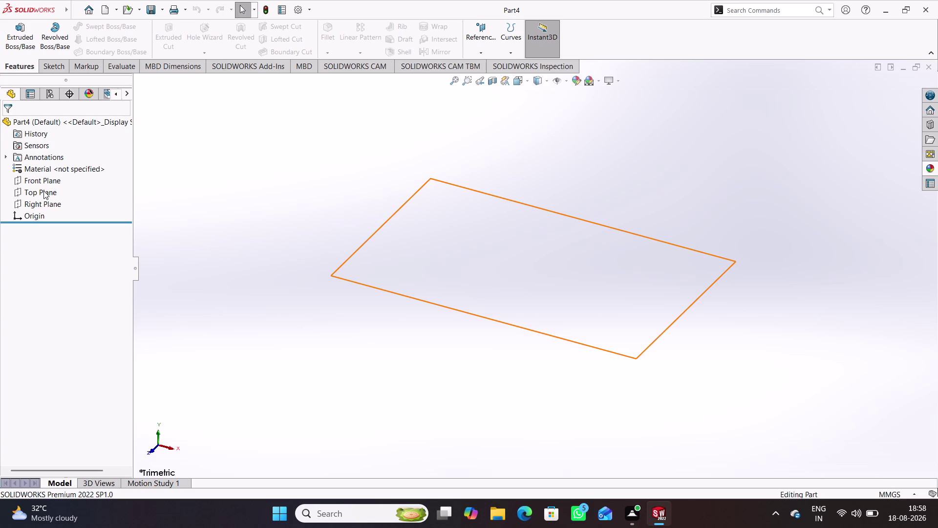
click(0, 161)
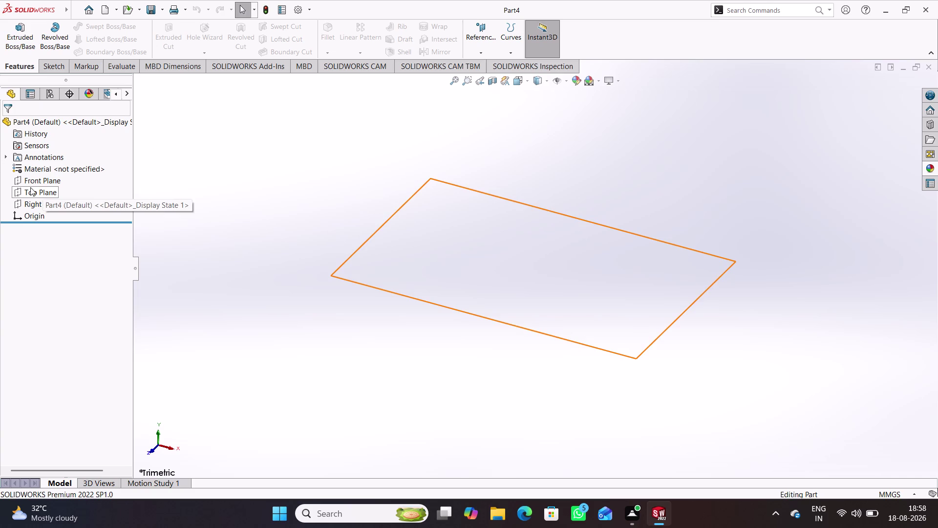
click(38, 189)
click(47, 173)
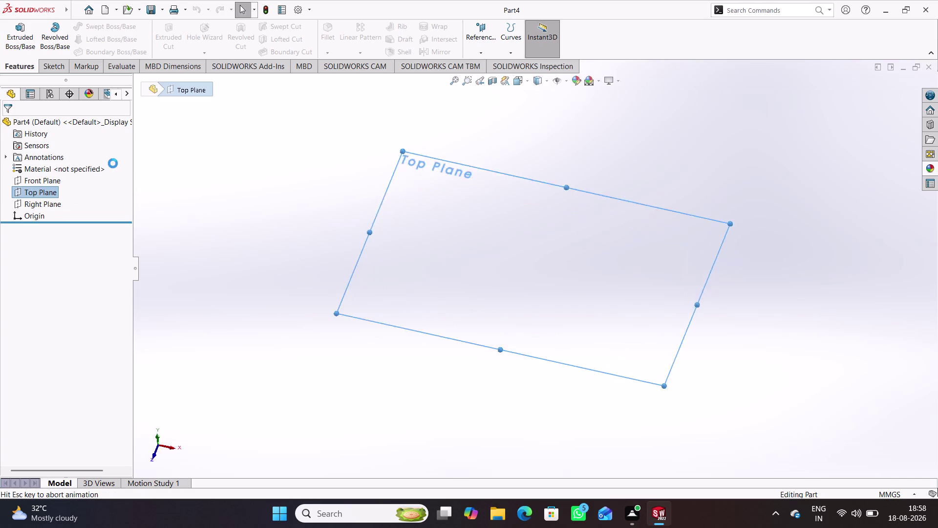
click(111, 23)
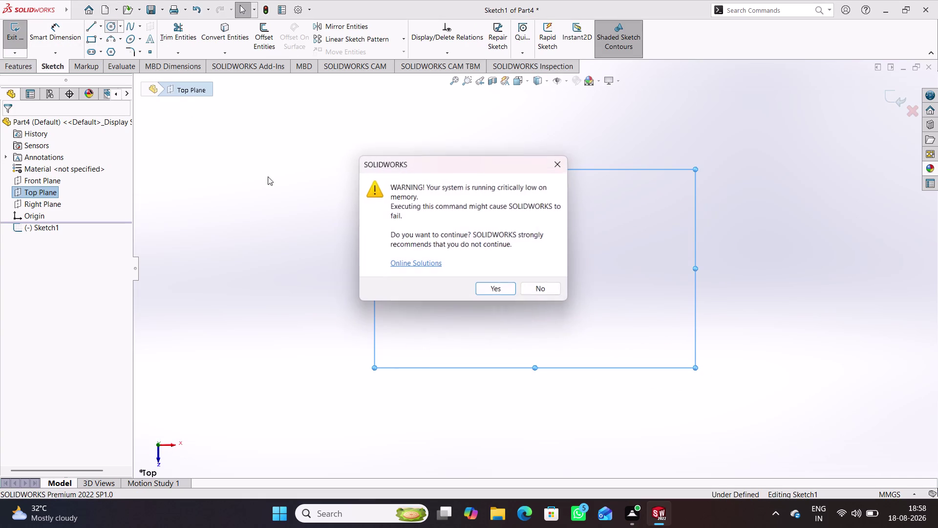
click(507, 291)
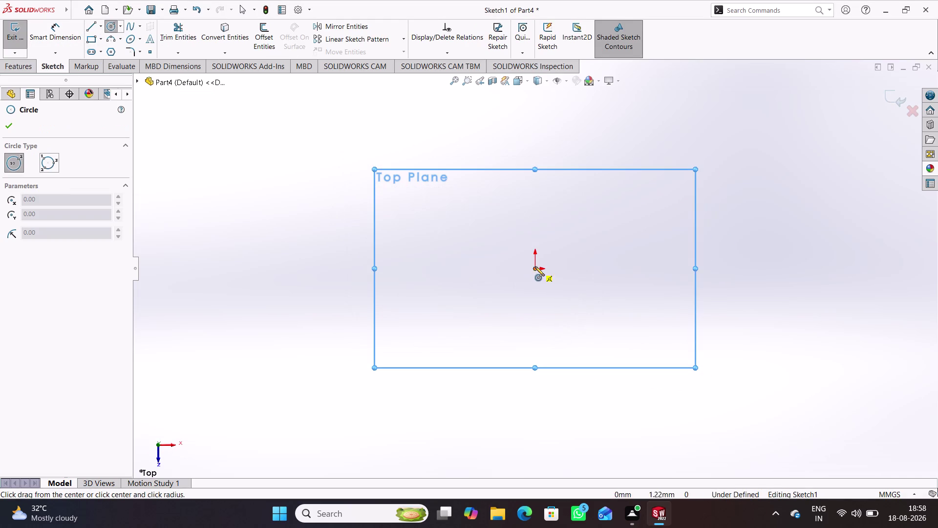
Draw two concentric circles centred on the origin.
click(535, 266)
click(575, 337)
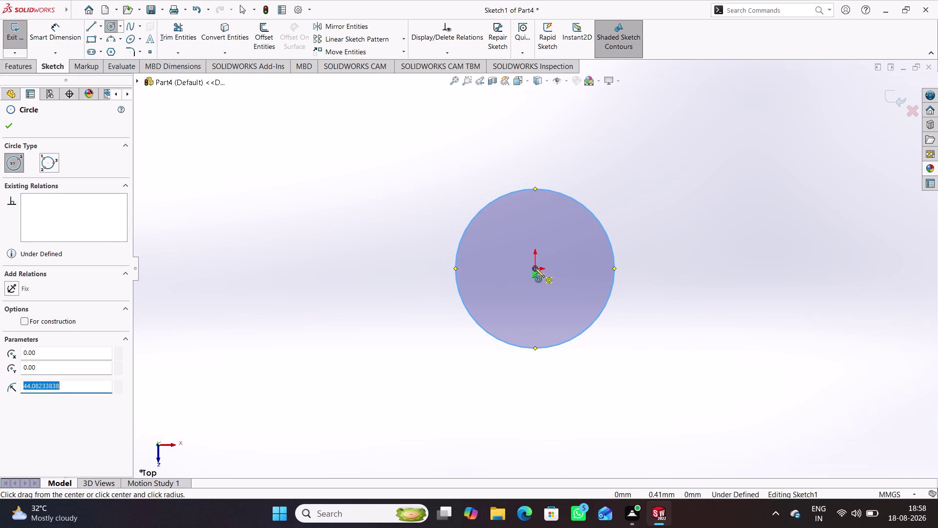
click(535, 268)
click(568, 307)
Dimension the circles Ø24 and Ø22 mm and exit the sketch.
right_drag(661, 360, 652, 252)
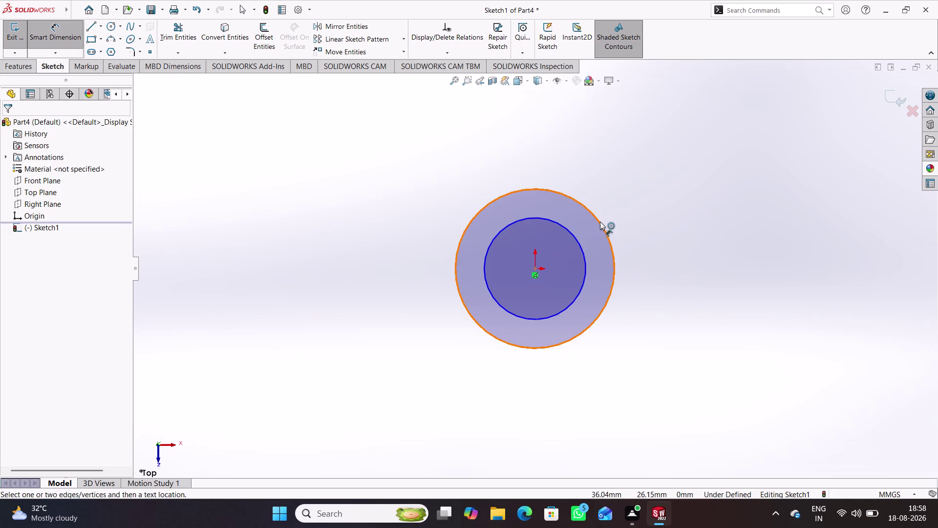
click(605, 213)
click(601, 224)
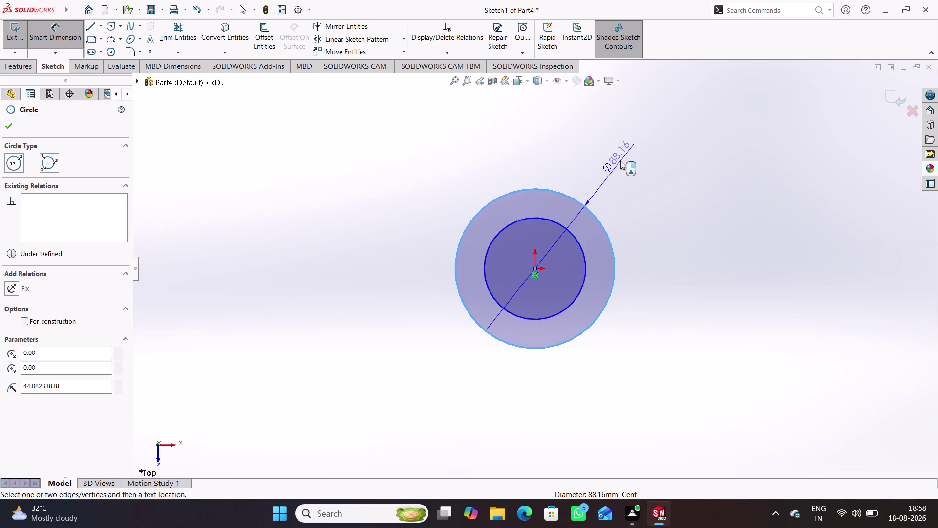
click(621, 161)
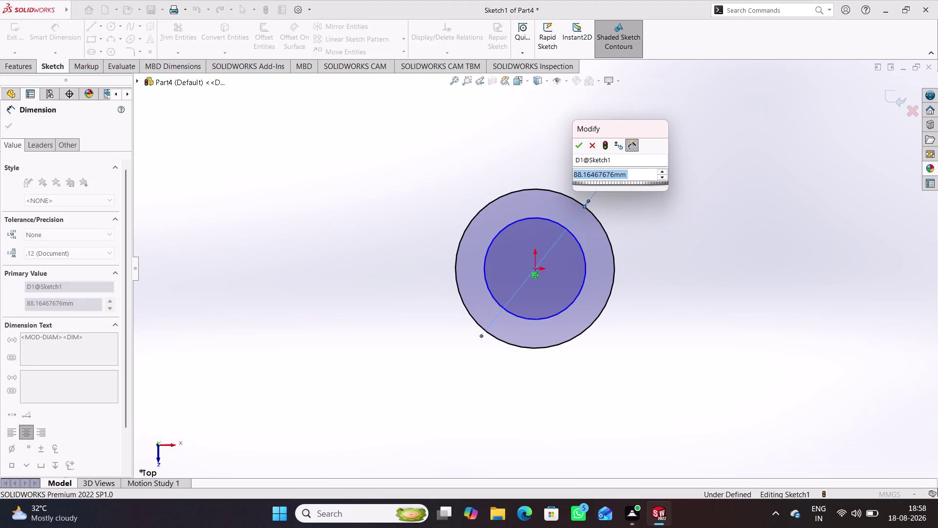
text(24)
key(Return)
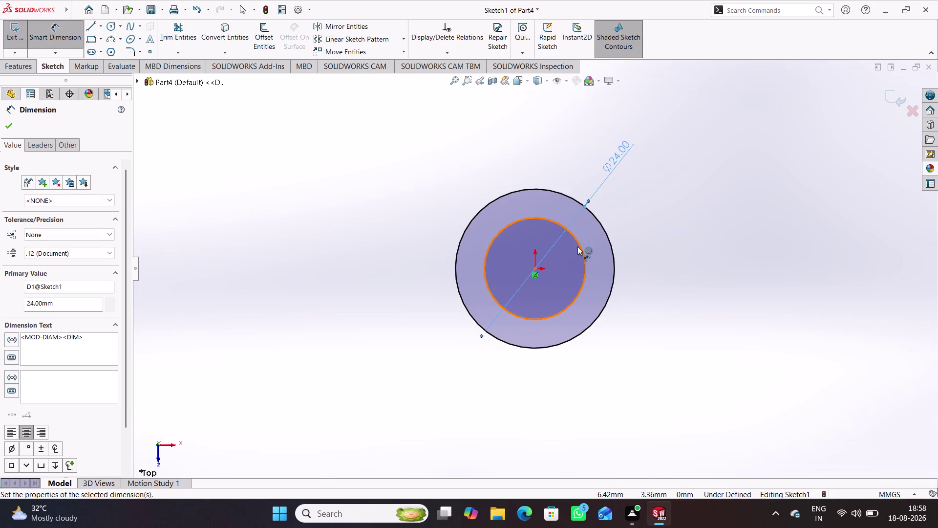
click(577, 246)
click(642, 180)
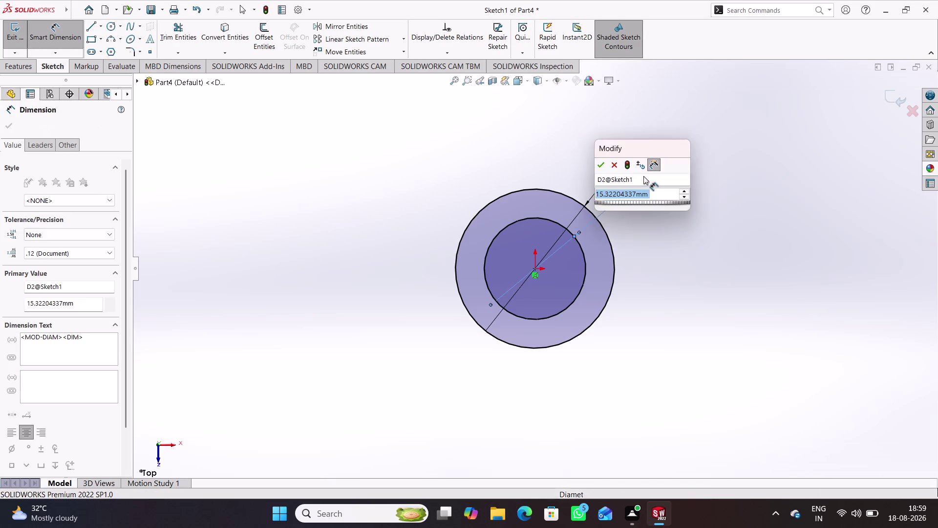
text(22)
key(Return)
click(722, 159)
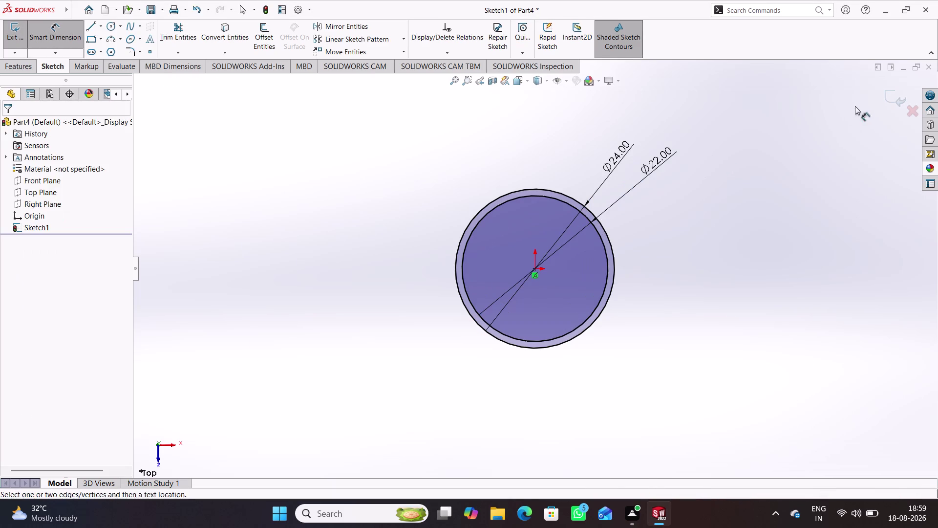
click(893, 97)
Extrude Sketch1 Mid Plane to 42 mm, forming the hollow tube Boss-Extrude1.
click(28, 47)
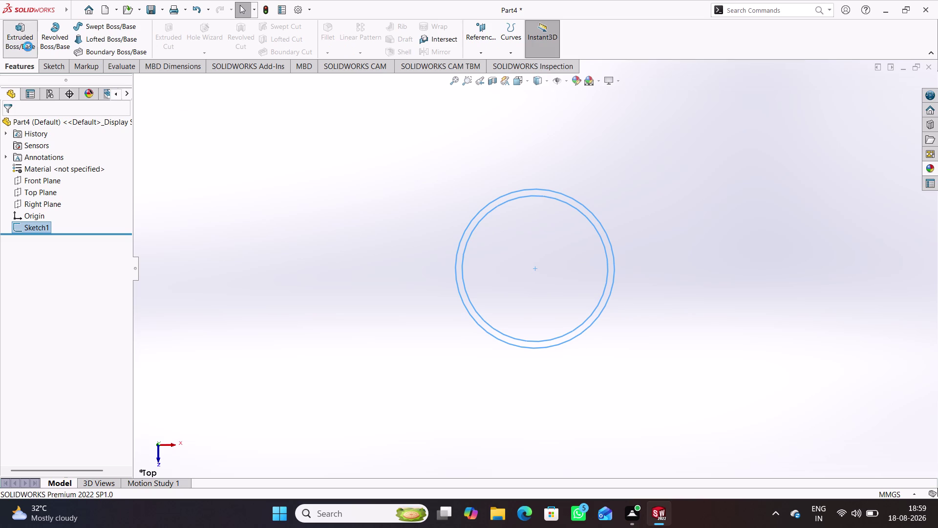
click(95, 196)
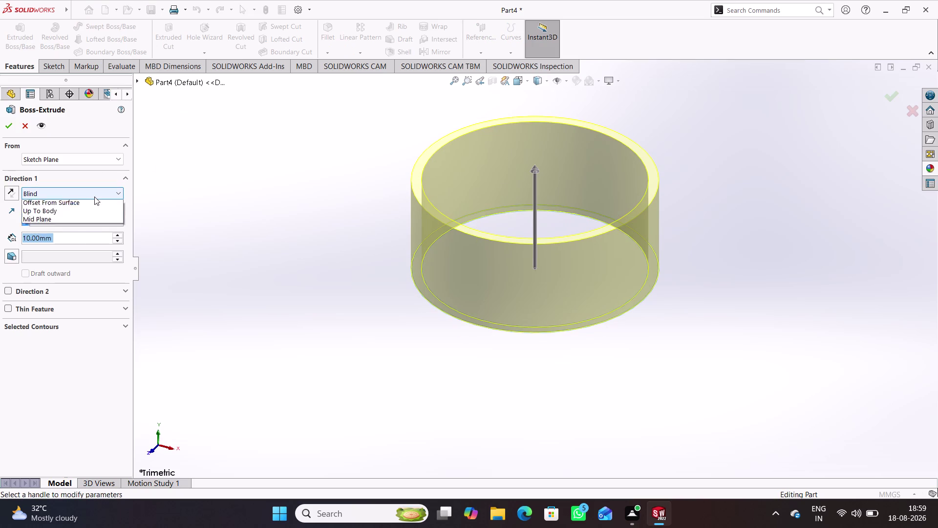
click(56, 246)
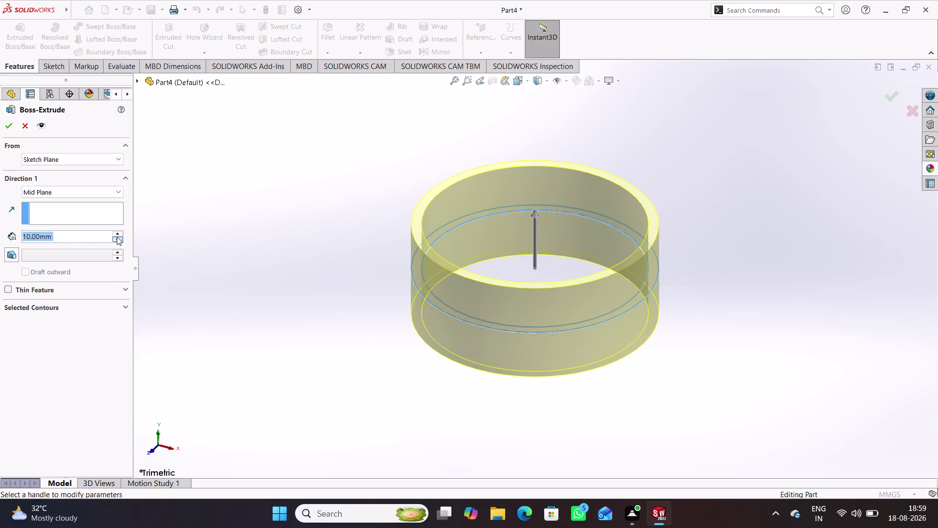
text(42)
key(Return)
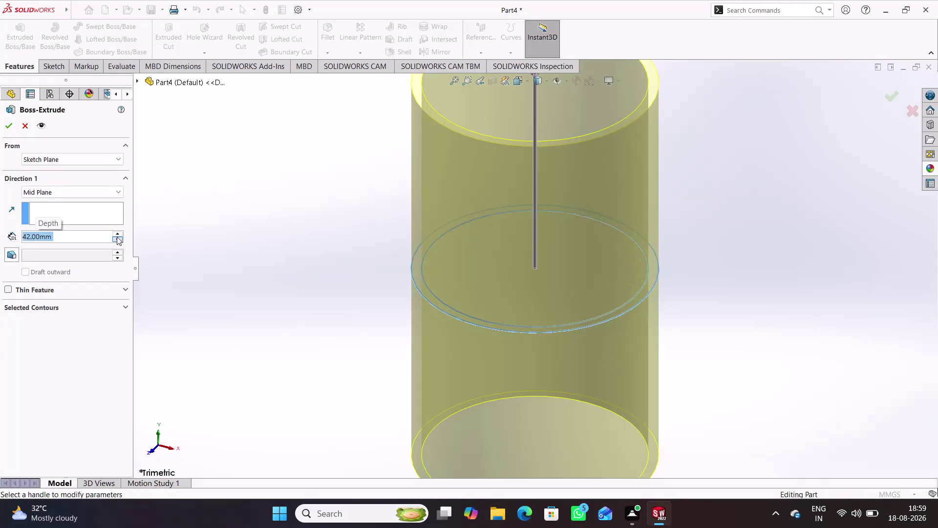
key(Return)
scroll(up, 3)
click(347, 306)
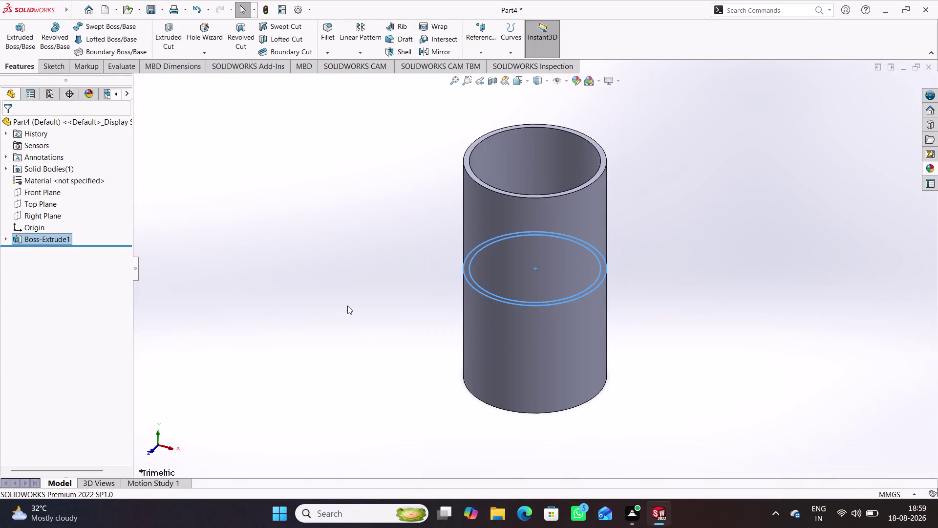
Assign AISI 316 stainless steel to the cylinder as a first trial material.
right_click(524, 238)
click(393, 244)
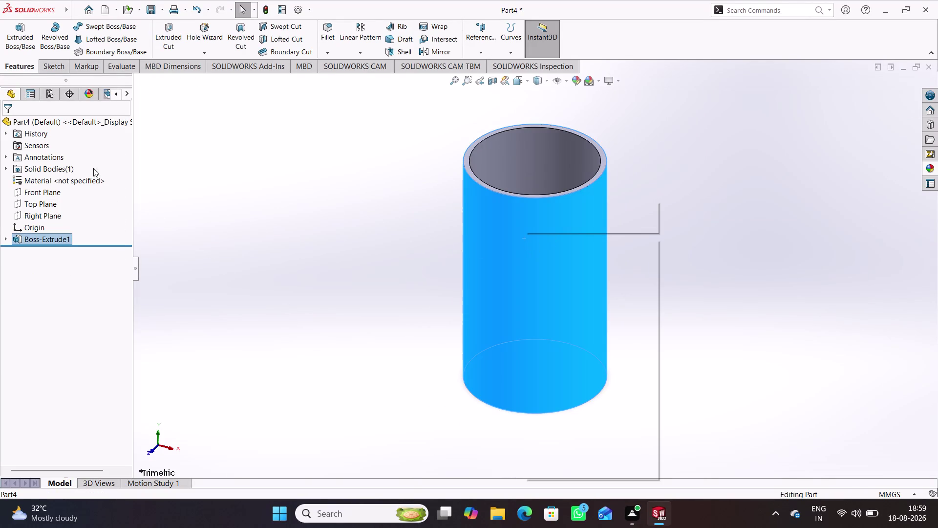
click(46, 178)
right_click(64, 177)
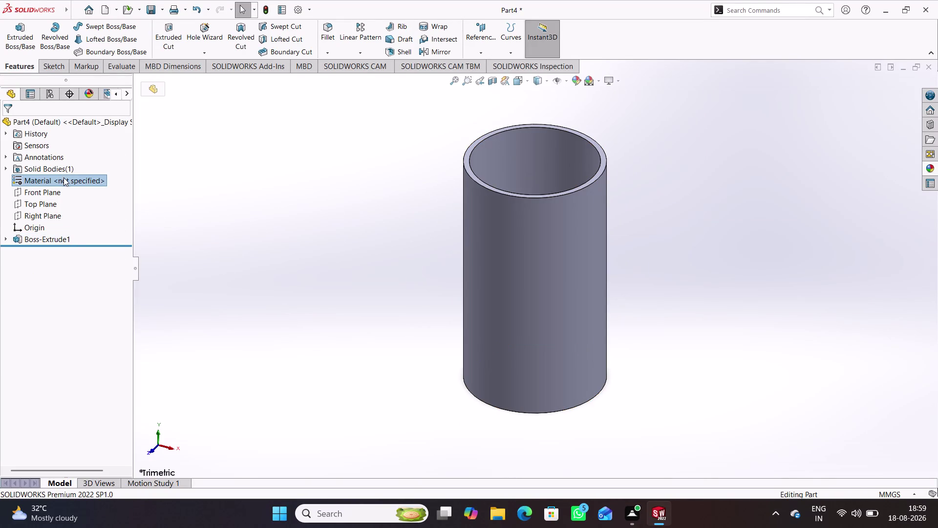
click(92, 184)
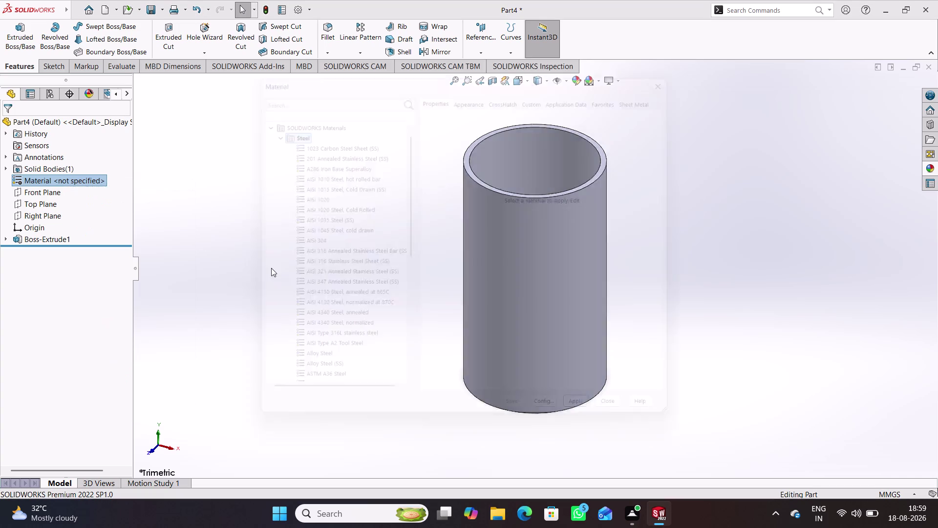
click(339, 254)
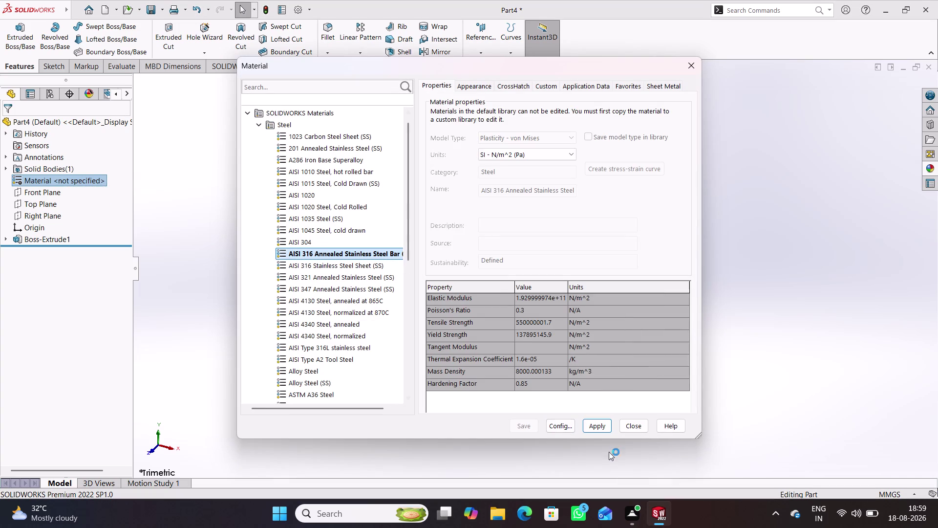
click(597, 427)
click(632, 428)
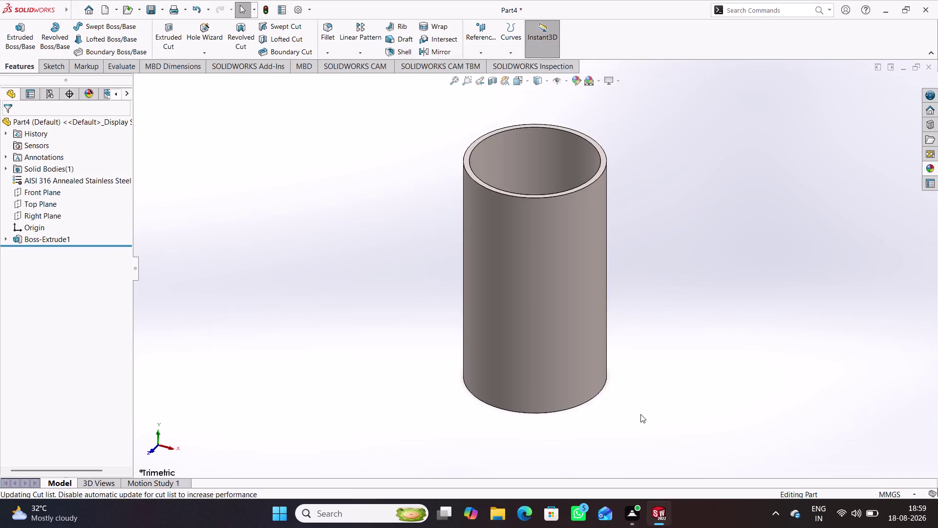
middle_drag(652, 395, 665, 348)
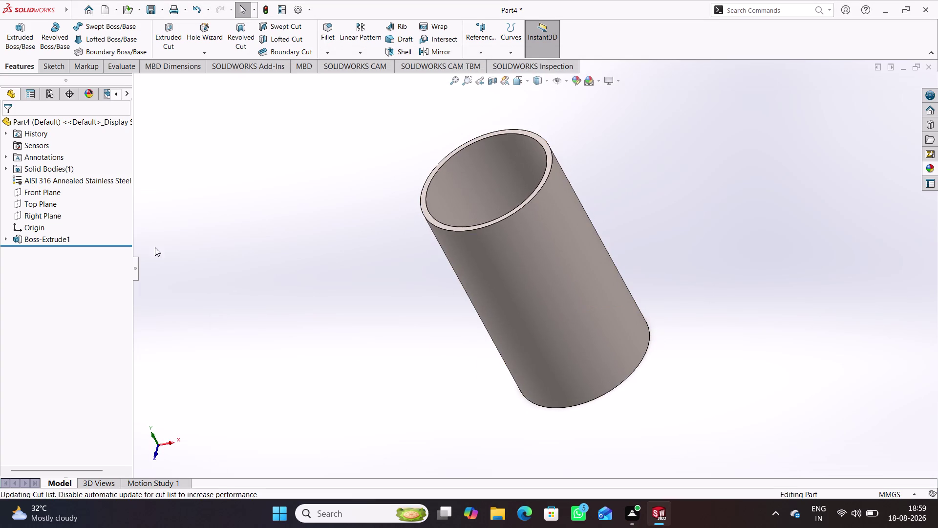
Change the cylinder's material to Stainless Steel (ferritic).
right_click(56, 176)
click(83, 182)
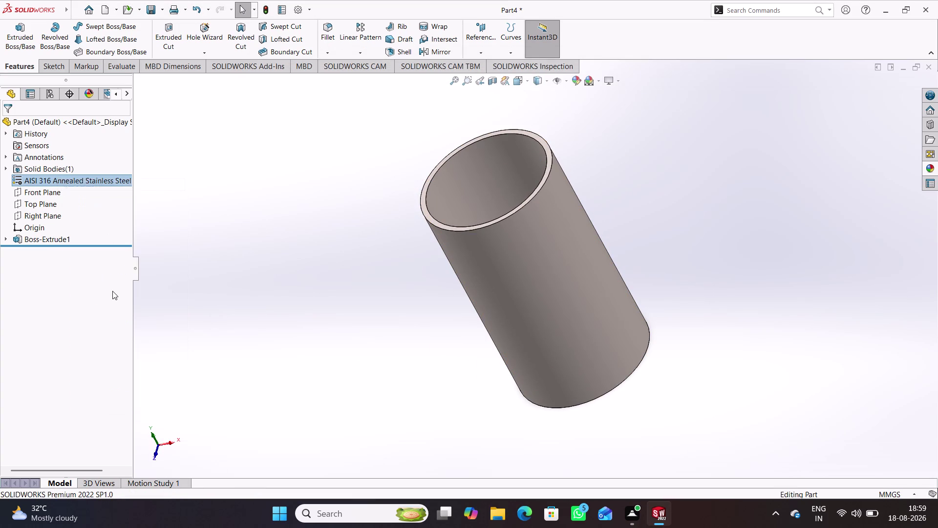
scroll(down, 3)
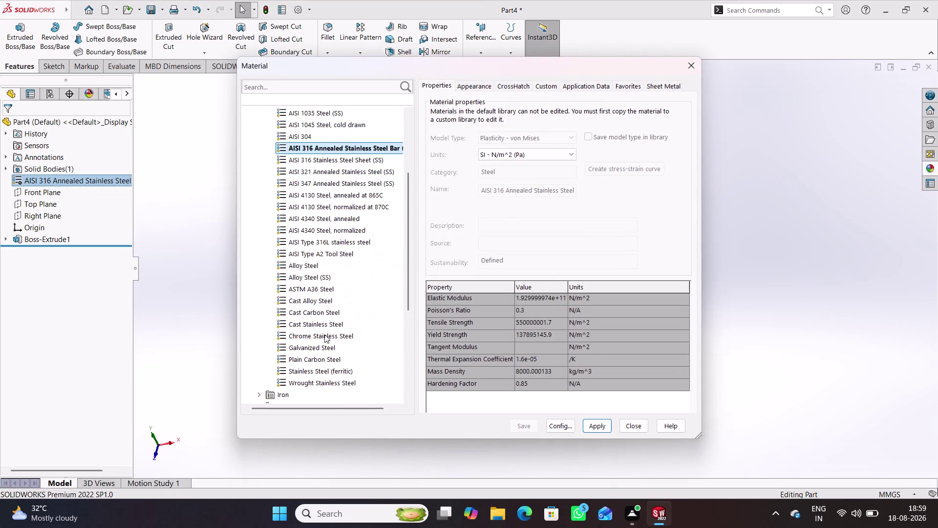
scroll(down, 3)
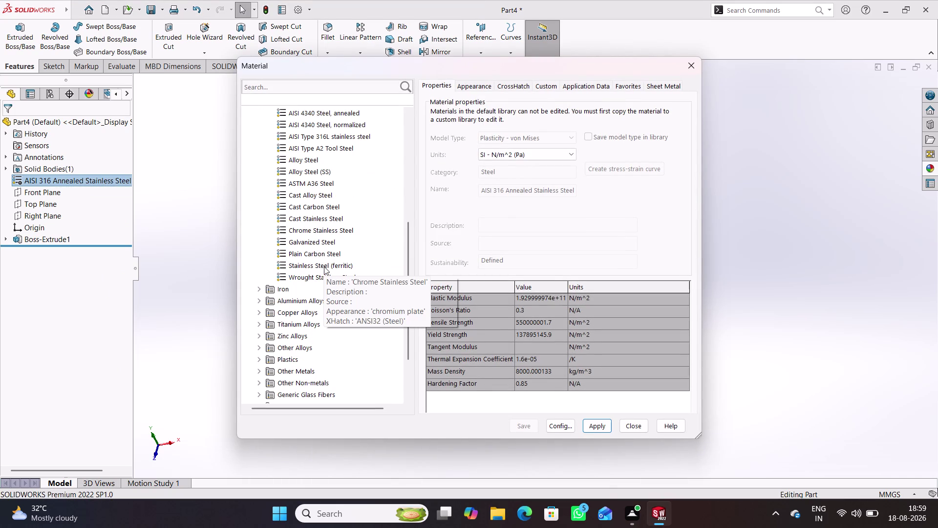
click(324, 266)
click(607, 432)
click(640, 431)
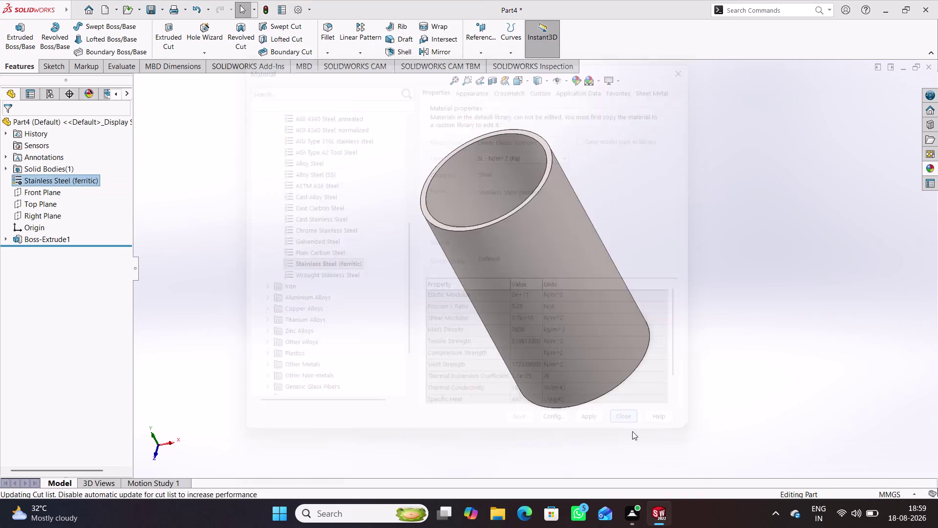
middle_drag(631, 424, 677, 377)
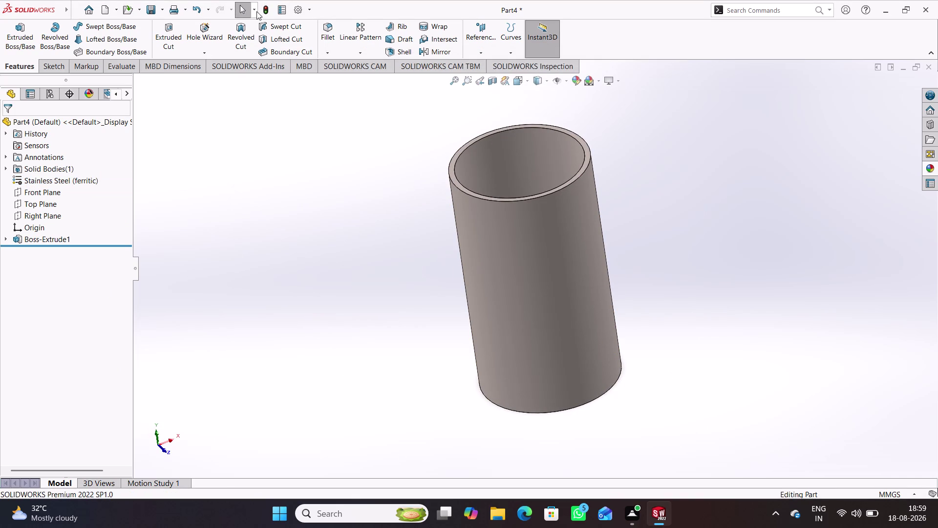
Replace it with Cast Stainless Steel from the Steel materials.
click(272, 8)
scroll(up, 3)
scroll(down, 3)
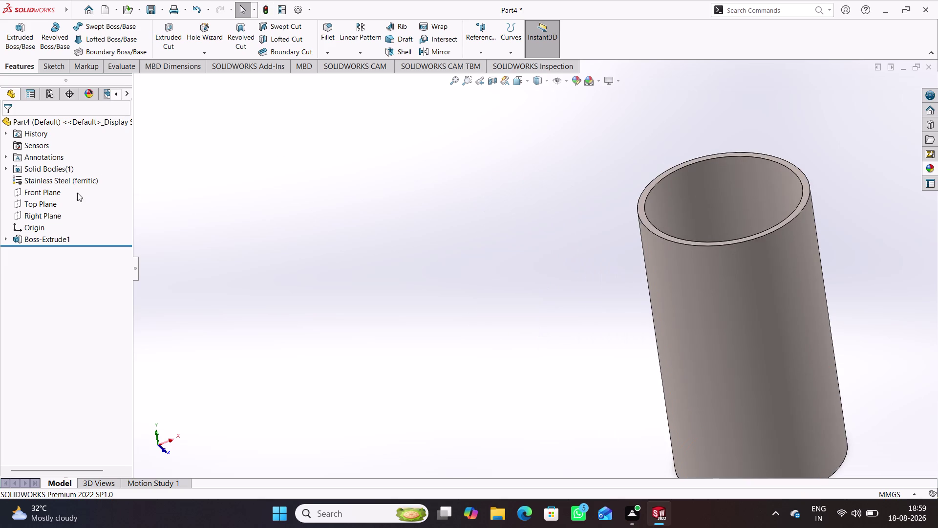
right_click(49, 179)
click(93, 185)
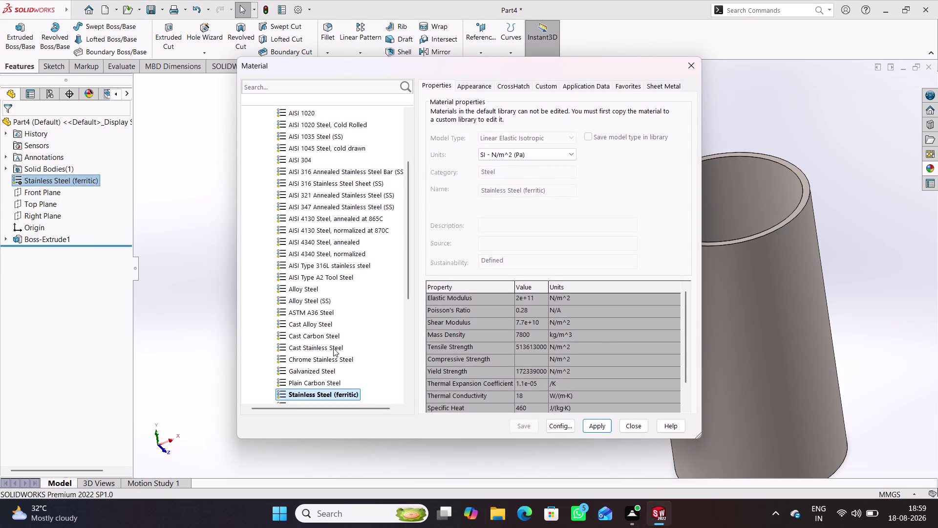
click(333, 348)
click(602, 424)
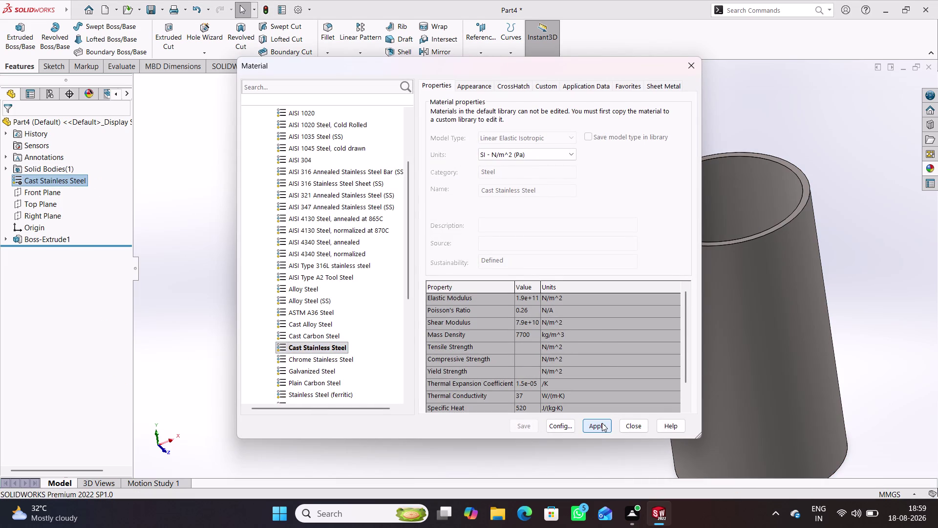
click(633, 427)
middle_drag(592, 349, 617, 295)
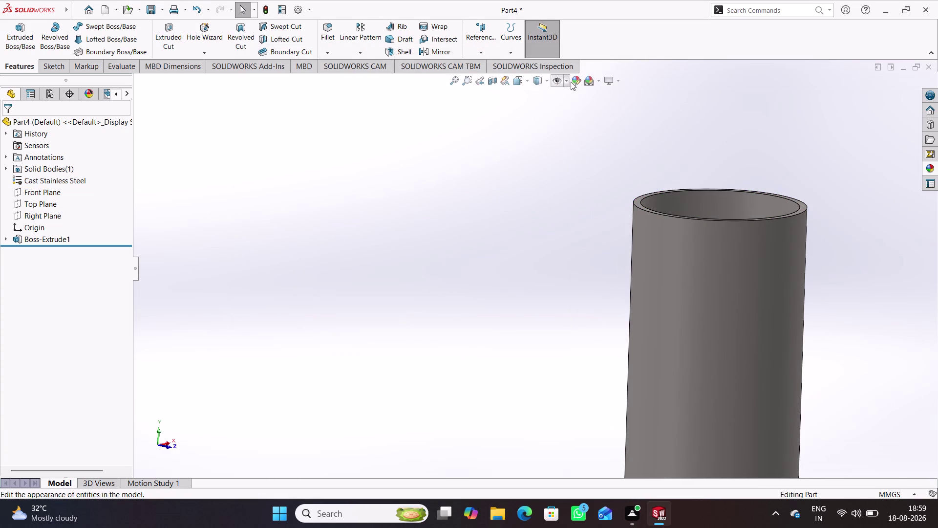
Apply a carbon steel appearance to the cylinder as a trial.
click(577, 81)
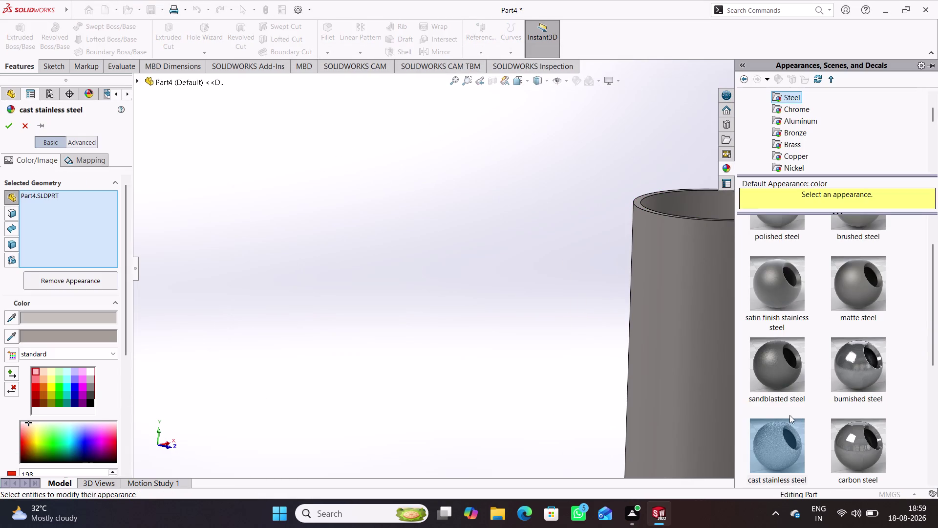
click(782, 406)
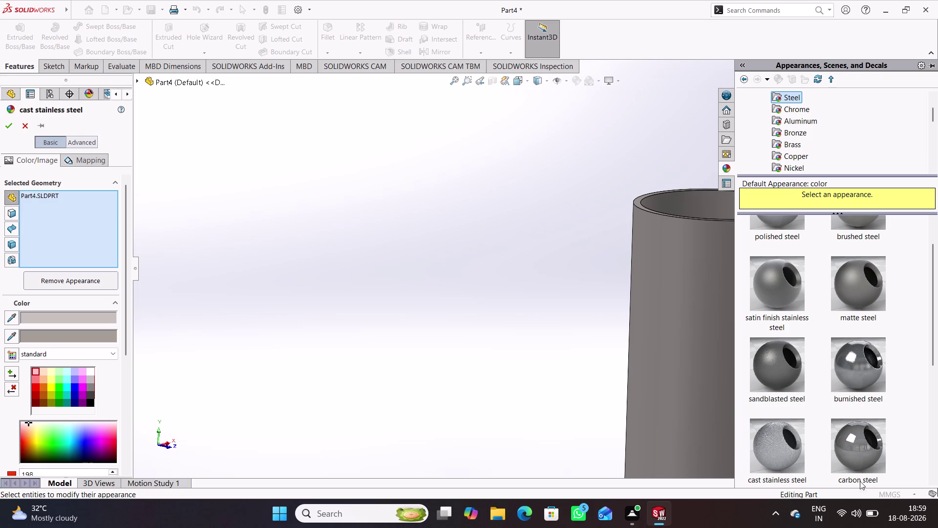
drag(865, 452, 686, 347)
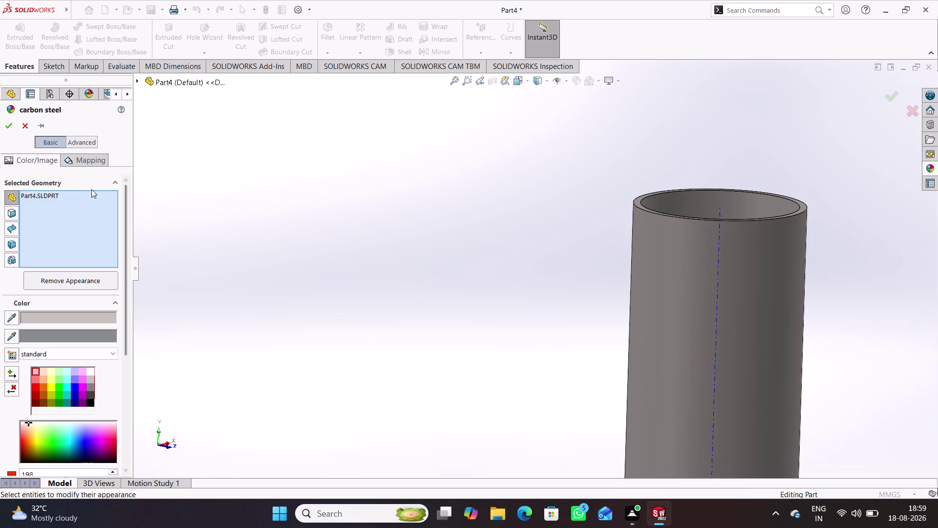
click(13, 131)
scroll(up, 3)
middle_drag(532, 269, 388, 418)
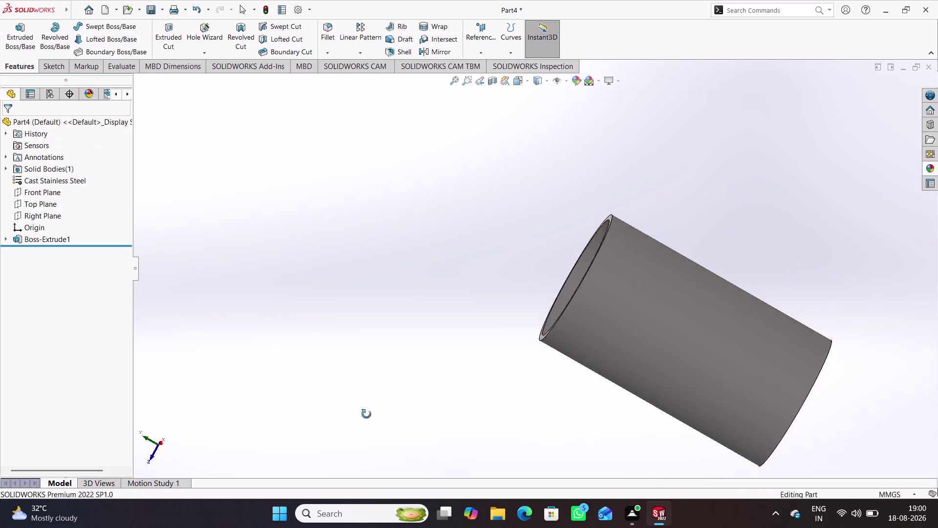
middle_drag(388, 418, 488, 332)
Replace it with the burnished steel appearance and view the open end.
click(577, 85)
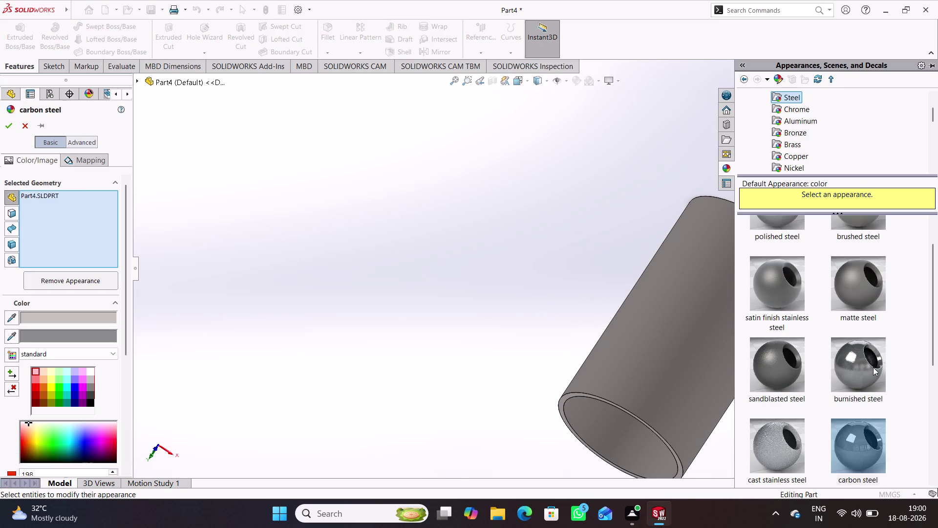
drag(872, 365, 711, 339)
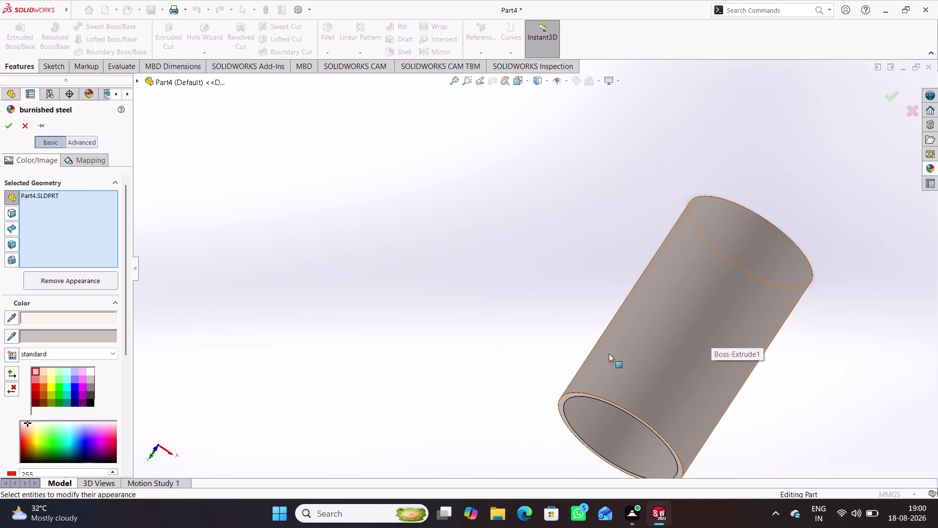
click(15, 124)
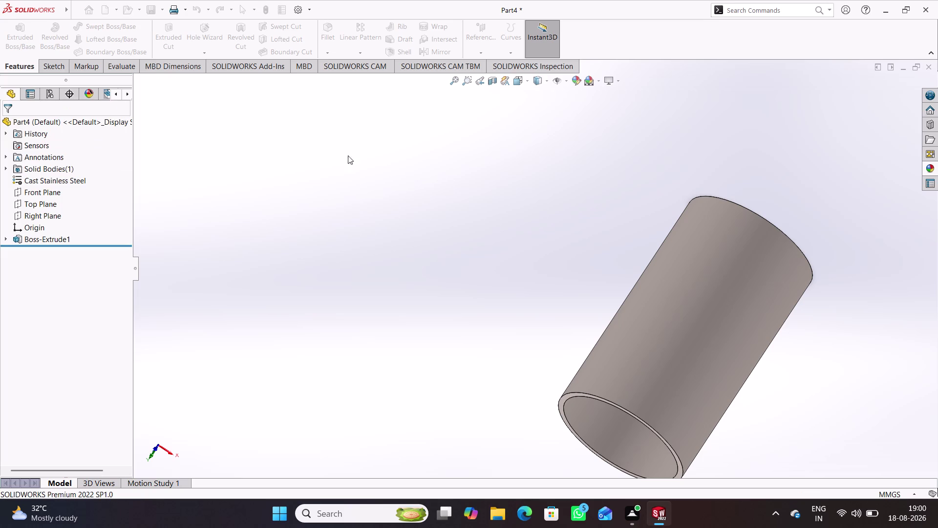
scroll(up, 3)
middle_drag(492, 171, 418, 207)
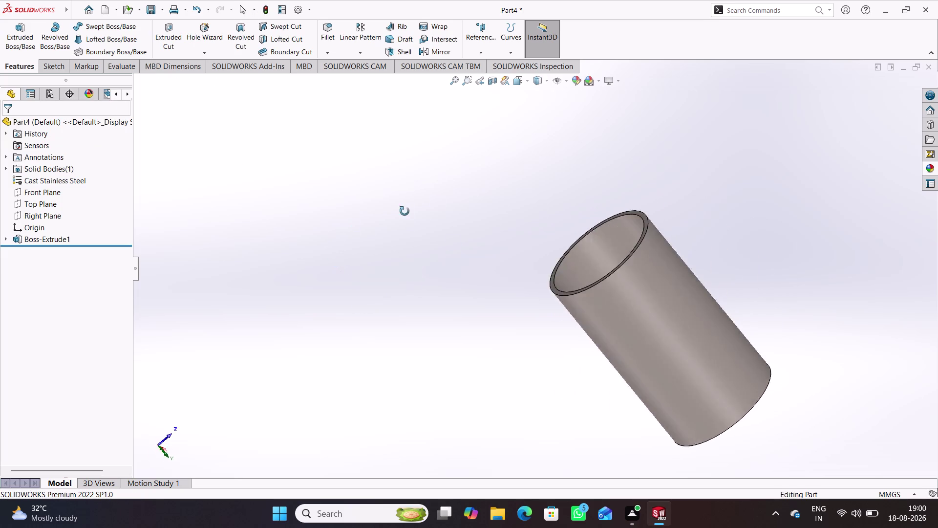
middle_drag(418, 208, 483, 238)
Save the burnished-steel tube under the file name 'Rod bush upper'.
key(ctrl+s)
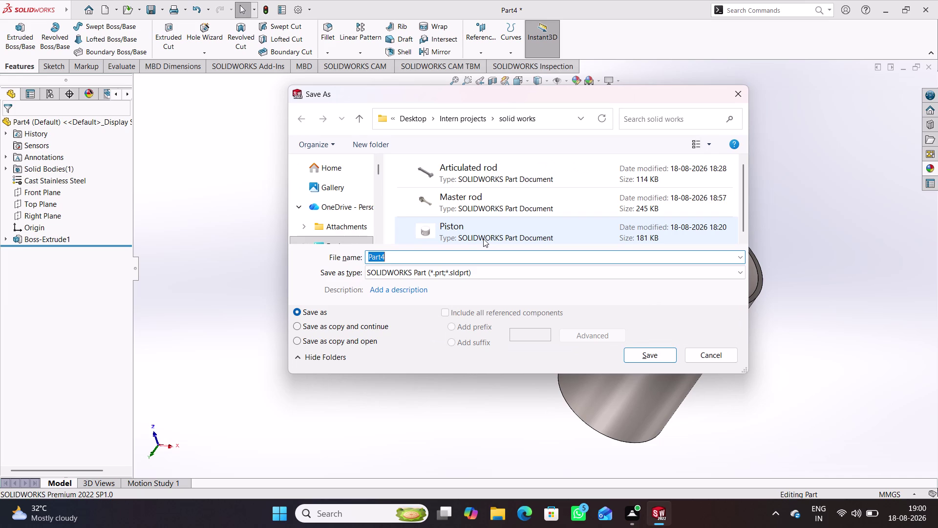
text(Rod b)
text(ush u)
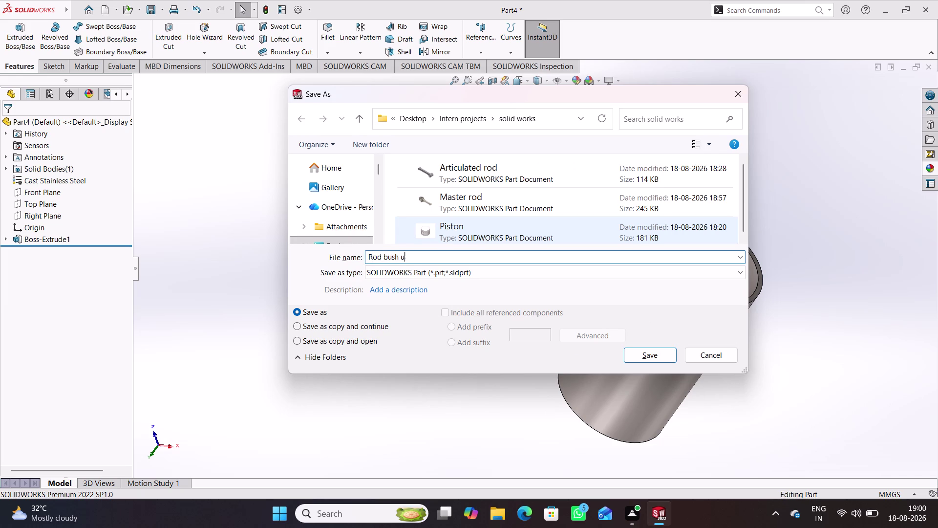
text(pp)
text(er)
key(Return)
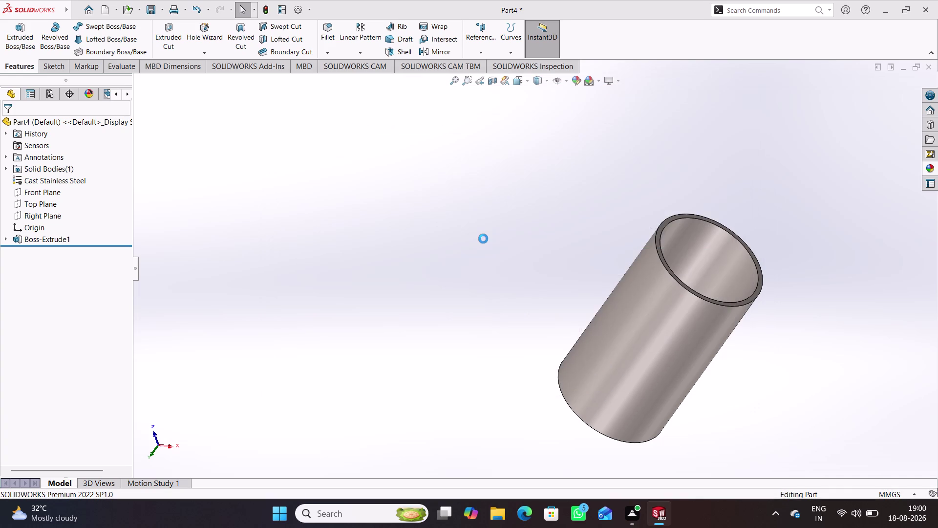
middle_drag(758, 343, 746, 312)
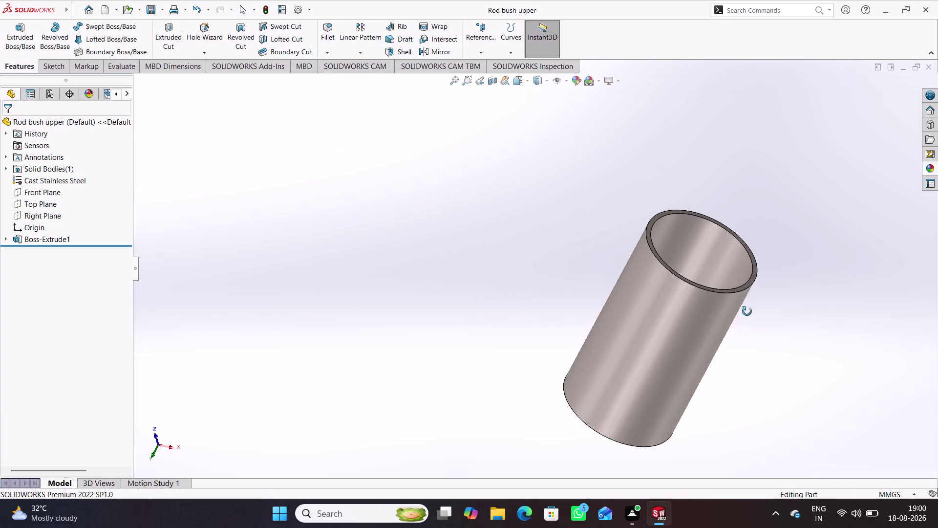
middle_drag(747, 311, 636, 200)
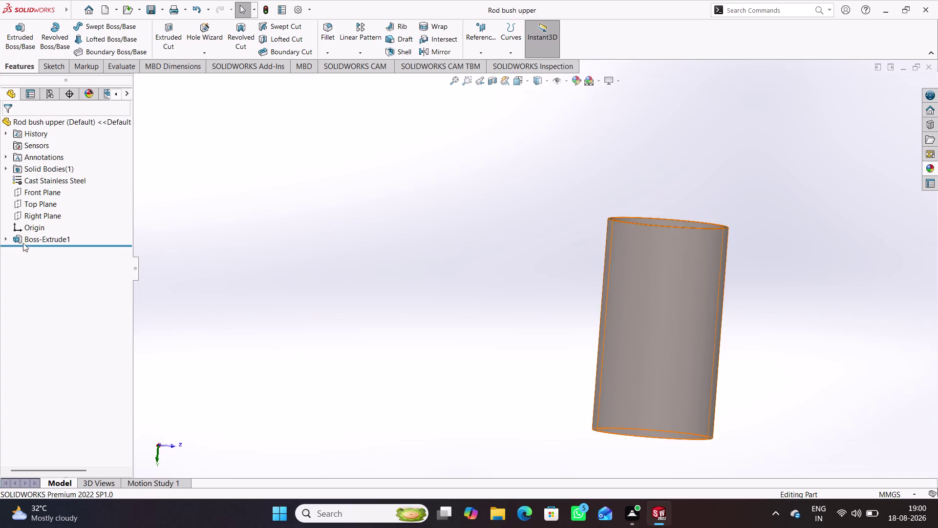
Edit Sketch1 of Boss-Extrude1 and set the bore diameter to 12 mm.
click(5, 238)
click(44, 252)
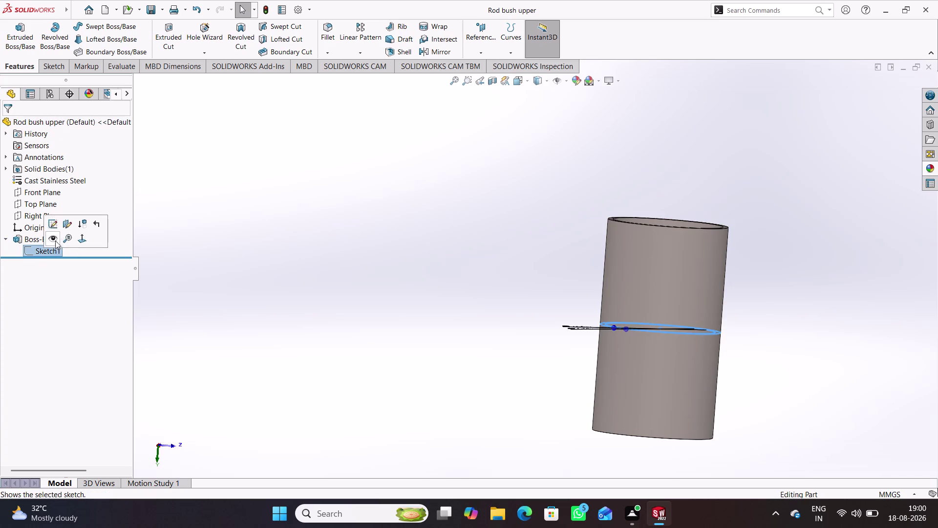
click(55, 226)
scroll(down, 3)
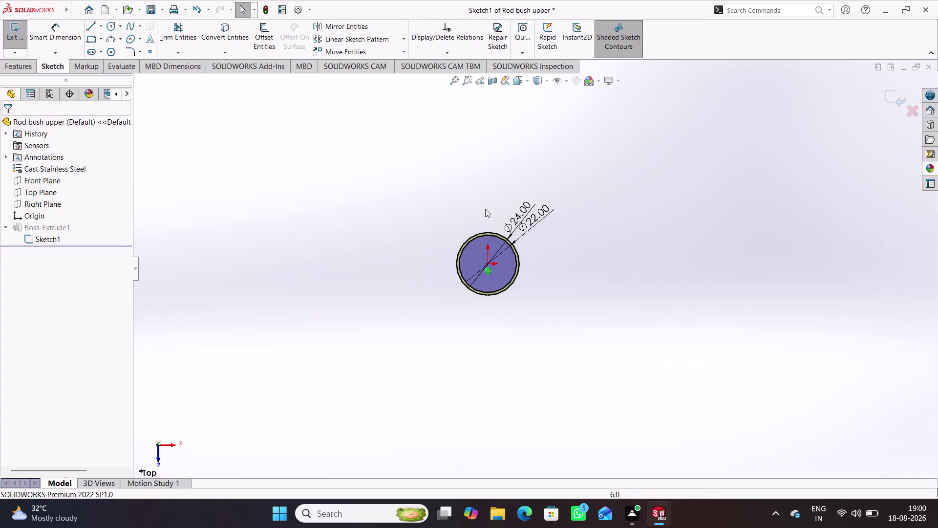
scroll(down, 3)
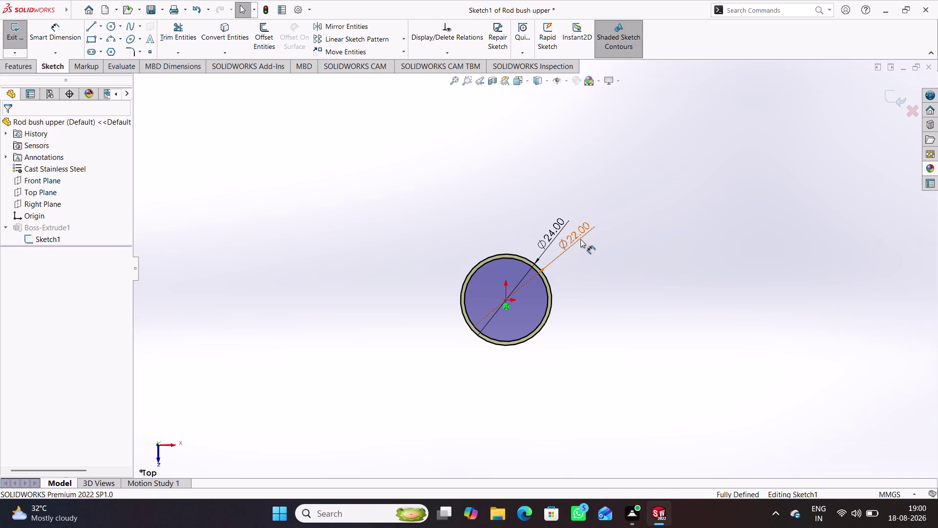
double_click(571, 237)
text(1)
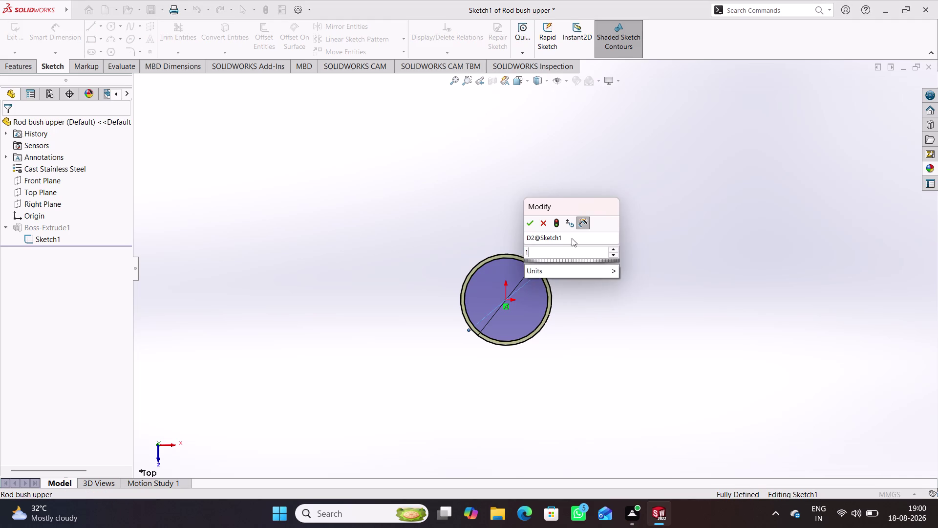
text(2)
key(Return)
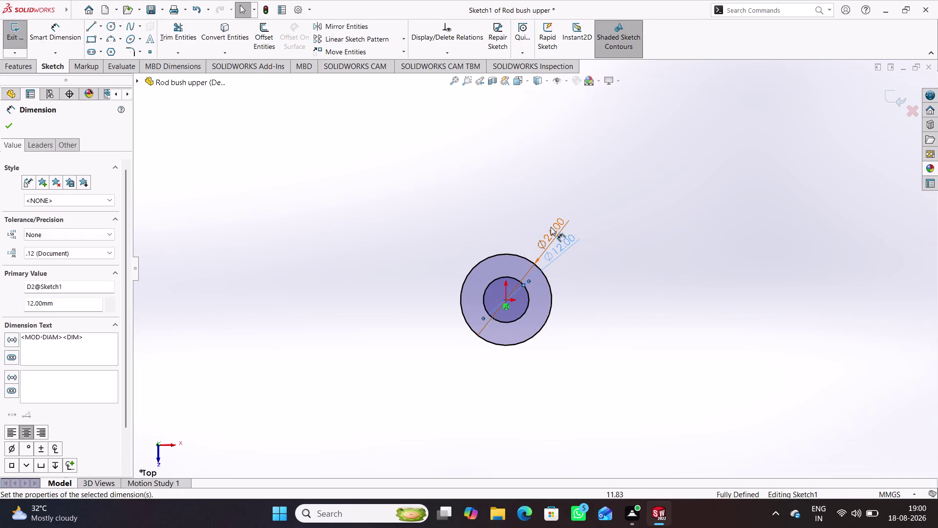
Set the outer diameter to 15 mm and exit the sketch to rebuild.
double_click(551, 227)
text(15)
key(Return)
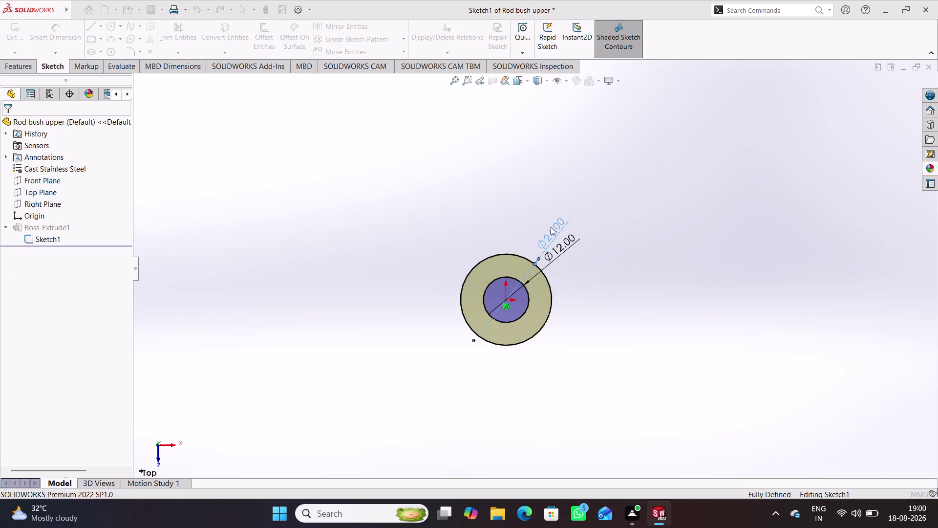
click(608, 238)
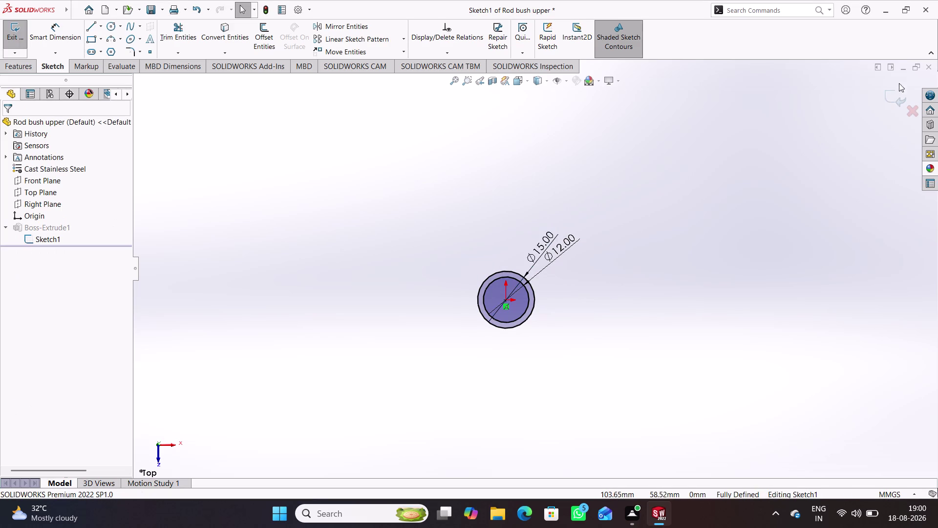
click(892, 97)
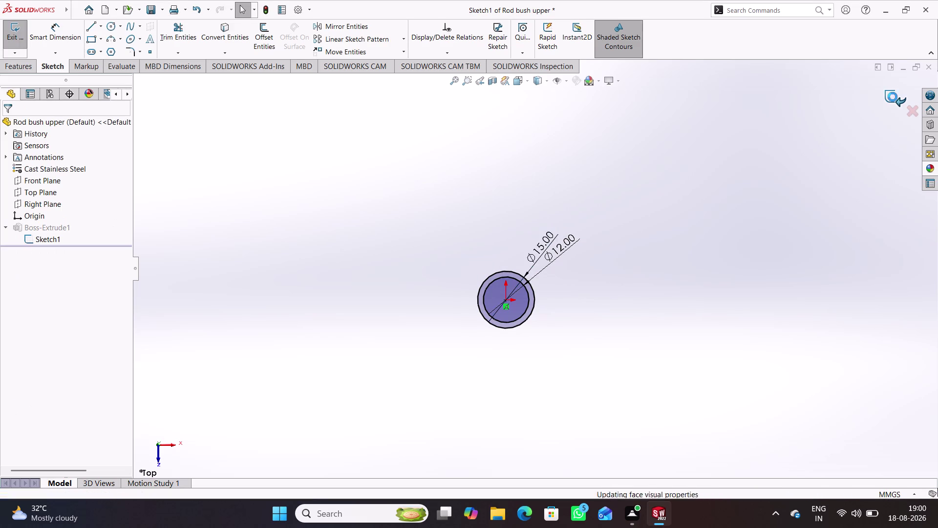
click(38, 238)
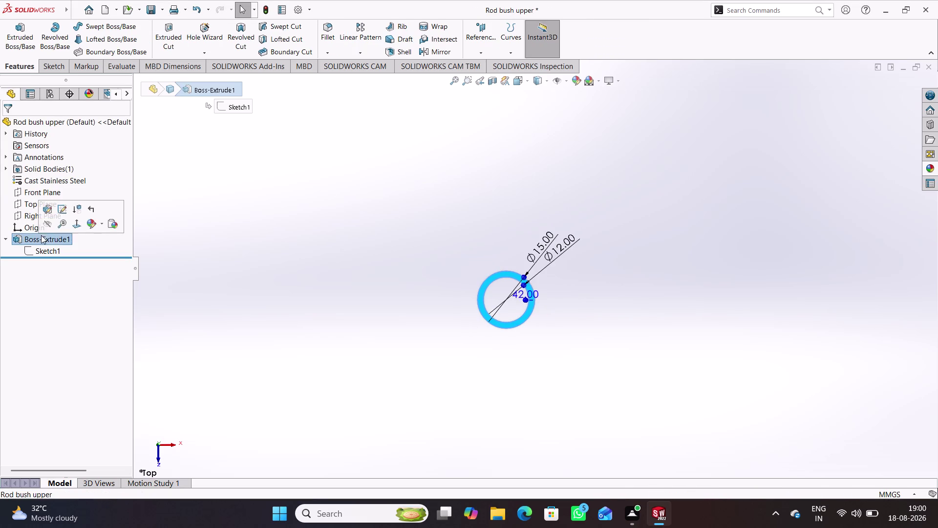
Change the Boss-Extrude1 depth to 24 mm.
click(51, 214)
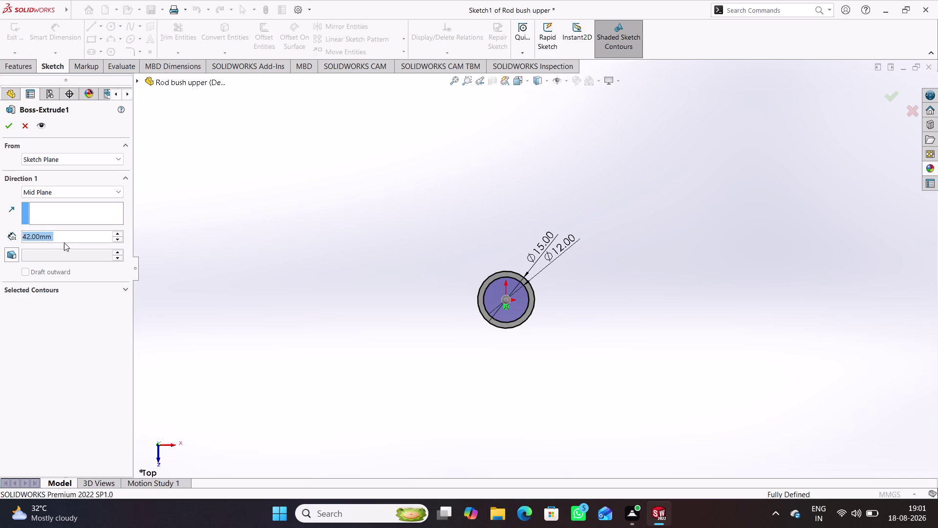
text(24)
key(Return)
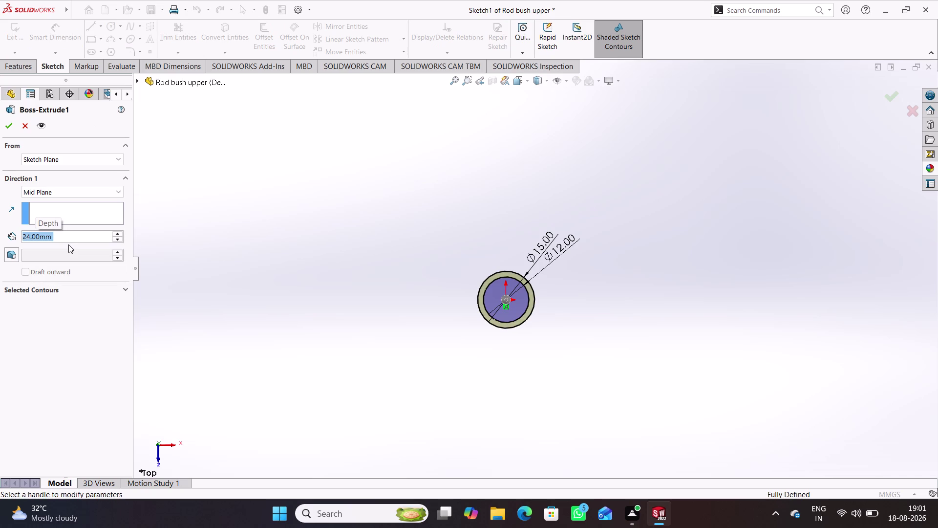
click(244, 210)
click(4, 126)
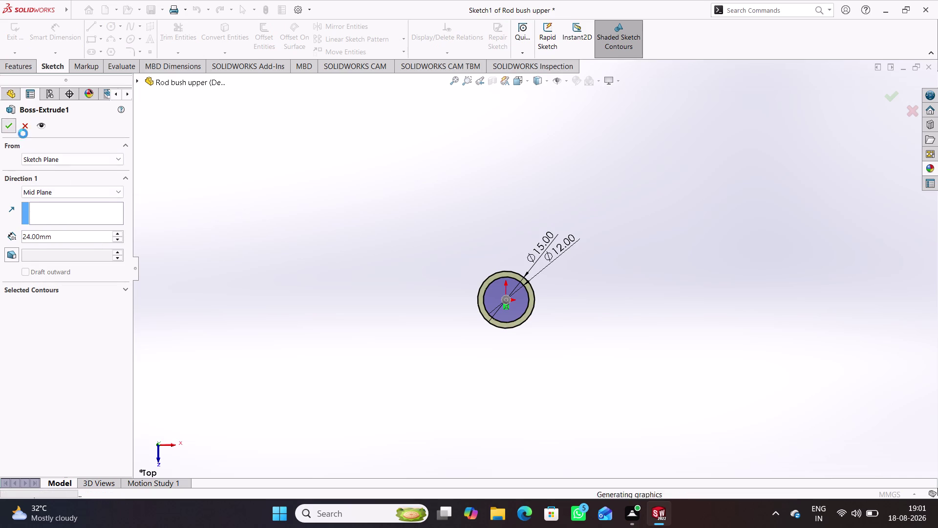
middle_drag(334, 324, 343, 174)
Inspect the shortened bush's length from several angles.
click(366, 205)
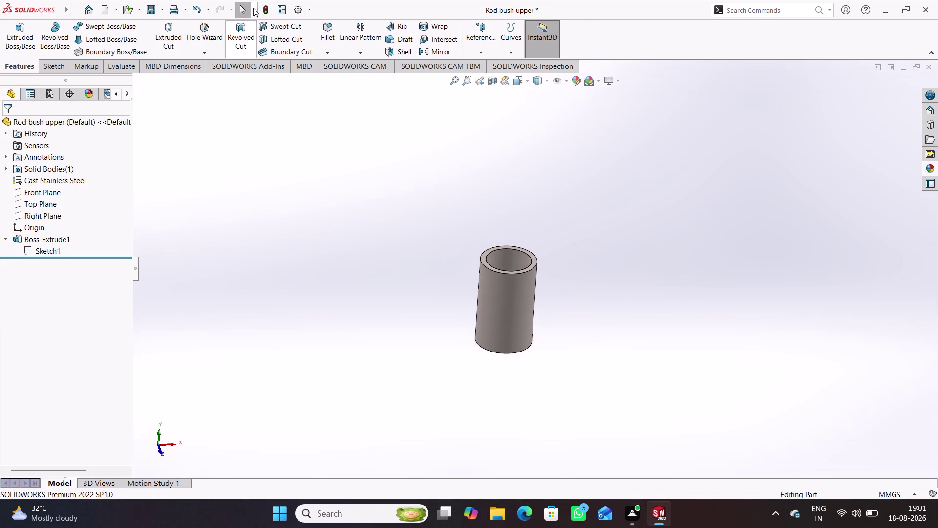
click(266, 9)
click(433, 244)
click(64, 239)
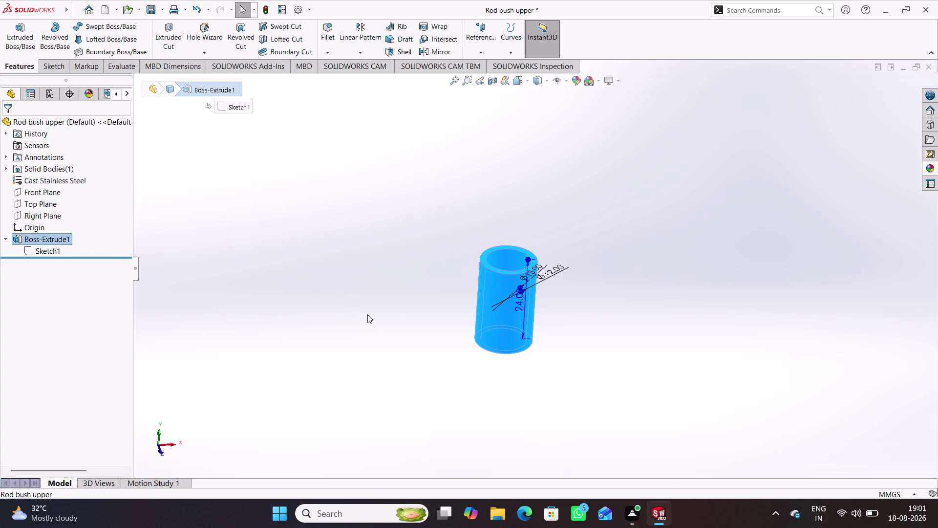
middle_drag(384, 322, 378, 246)
click(378, 247)
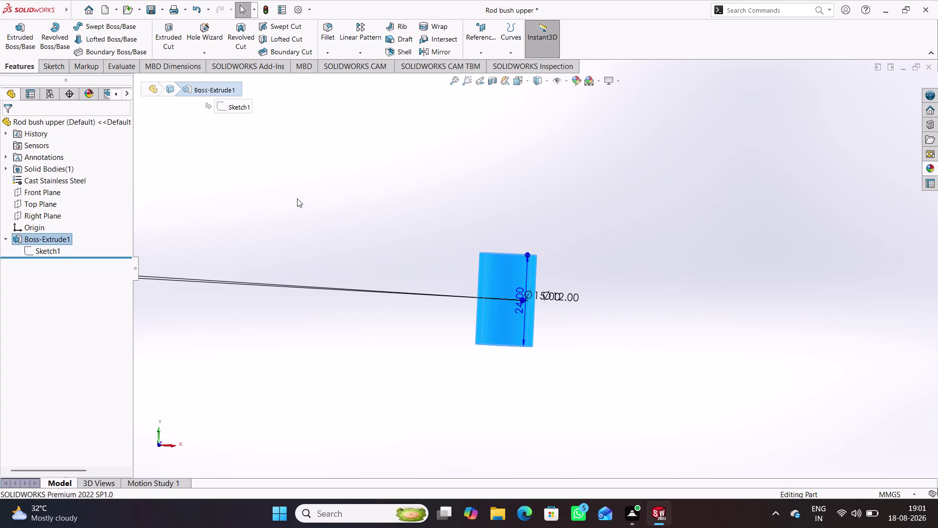
middle_drag(297, 198, 216, 227)
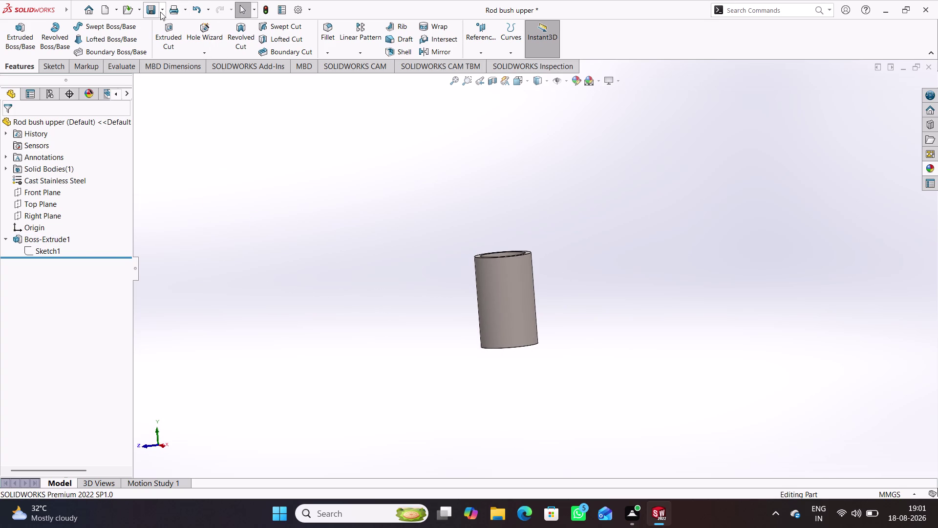
click(160, 9)
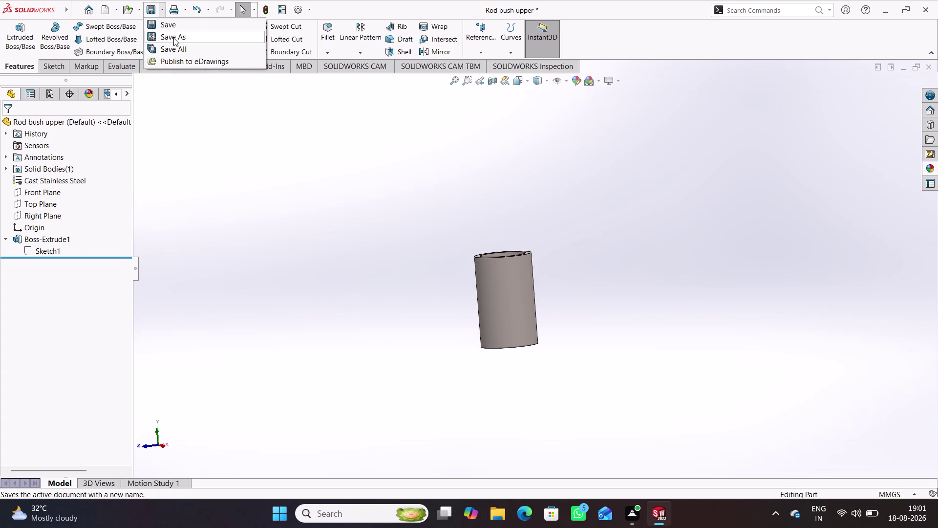
Save As a copy, renaming 'Rod bush upper' to 'Rod bush lower'.
click(175, 41)
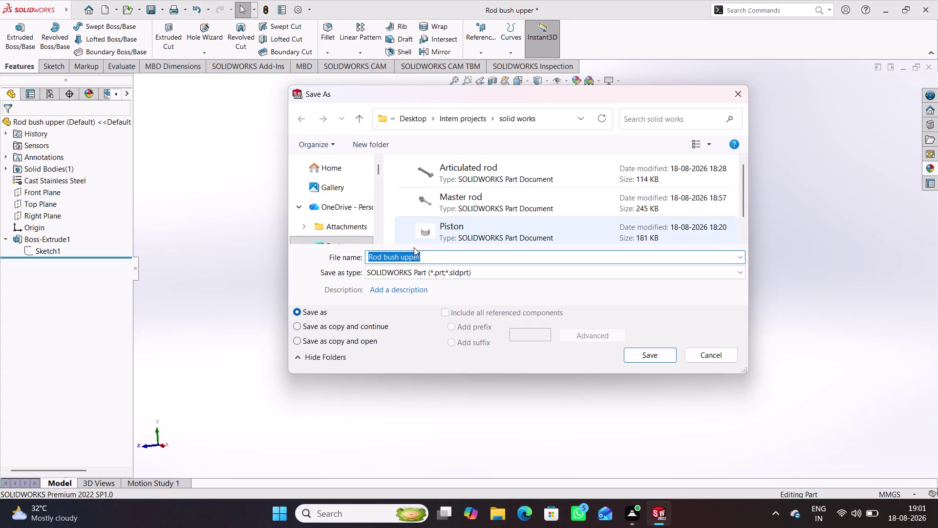
click(432, 257)
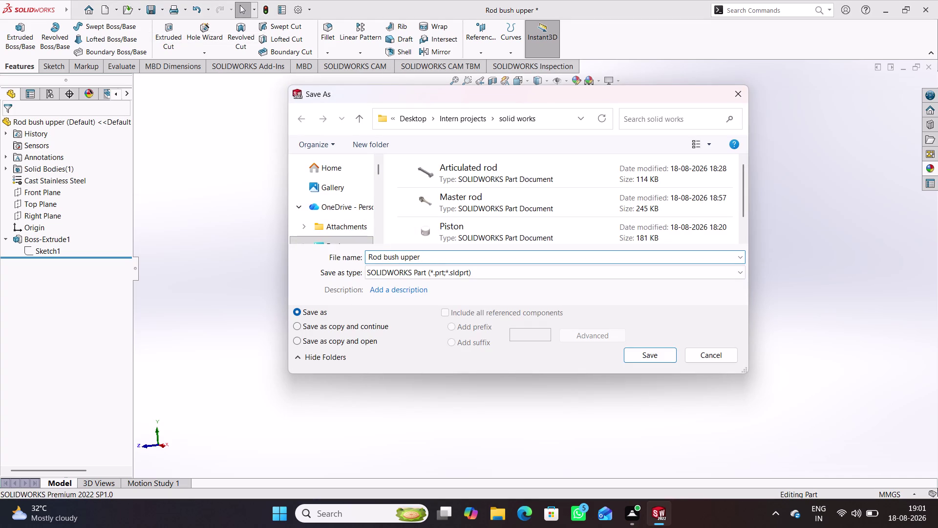
key(BackSpace)
key(BackSpace)
key(BackSpace)
key(BackSpace)
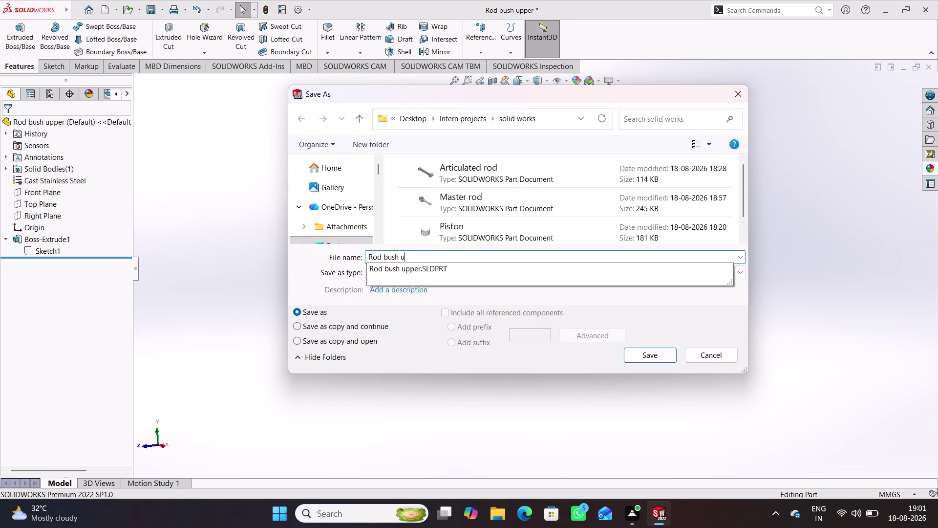
key(BackSpace)
text(lower)
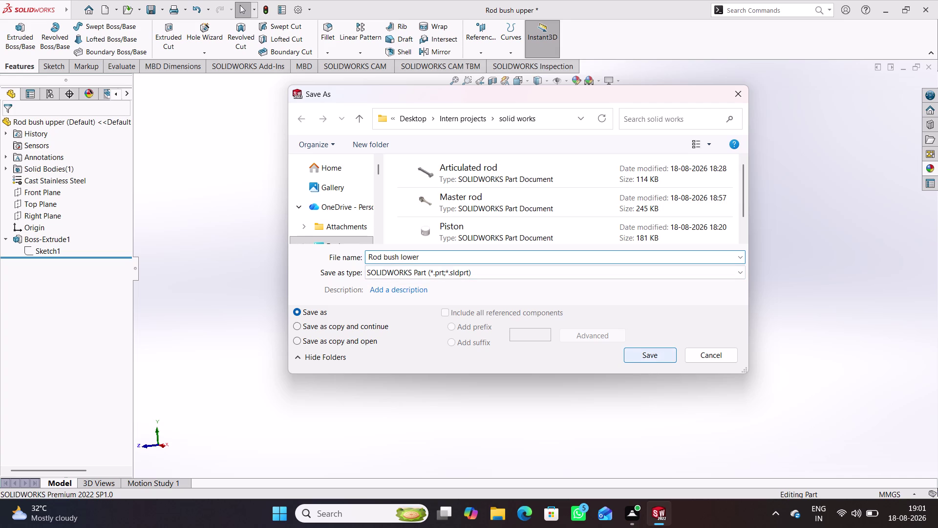
scroll(down, 3)
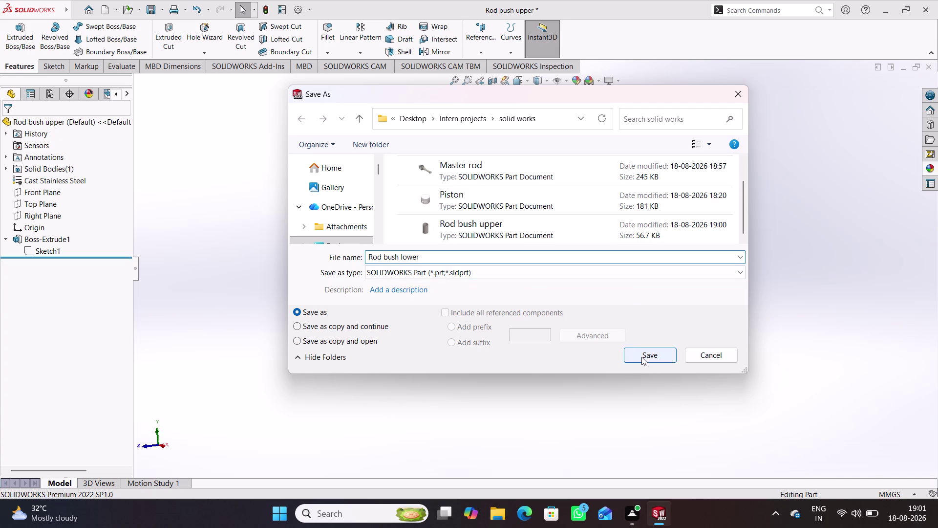
click(642, 357)
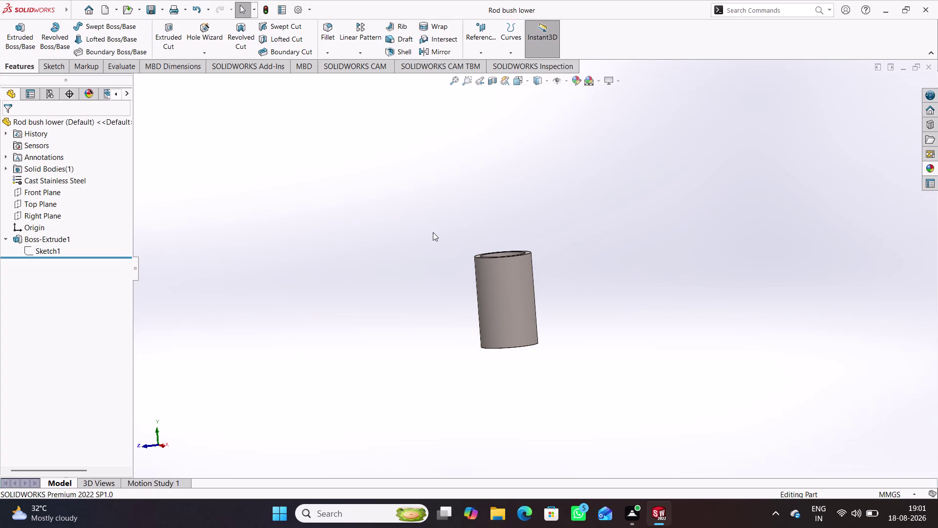
Edit the bush sketch and change the Ø15 dimension to 11 mm.
click(52, 249)
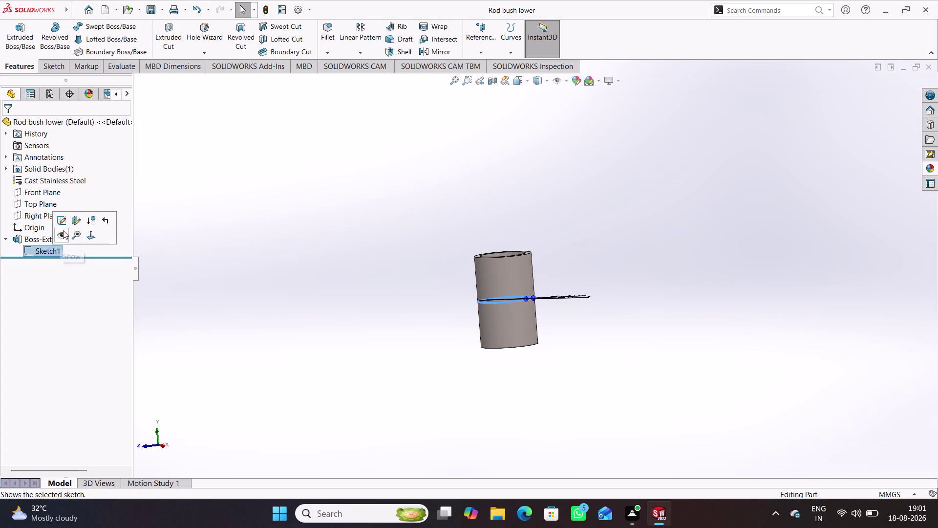
click(64, 222)
scroll(down, 3)
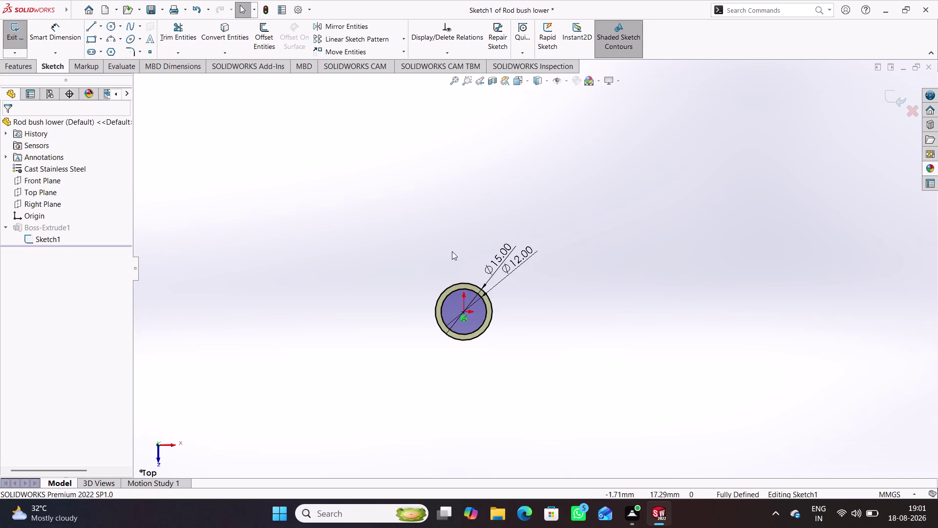
scroll(down, 3)
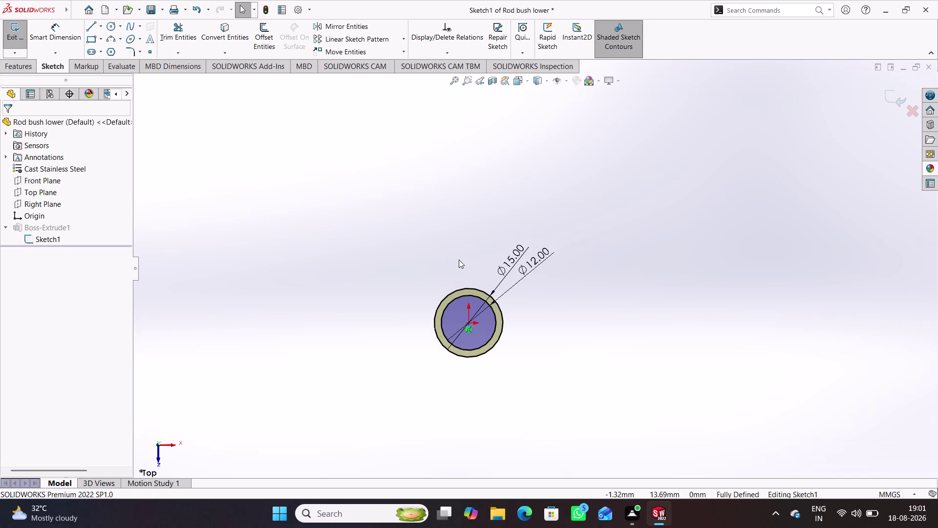
double_click(512, 258)
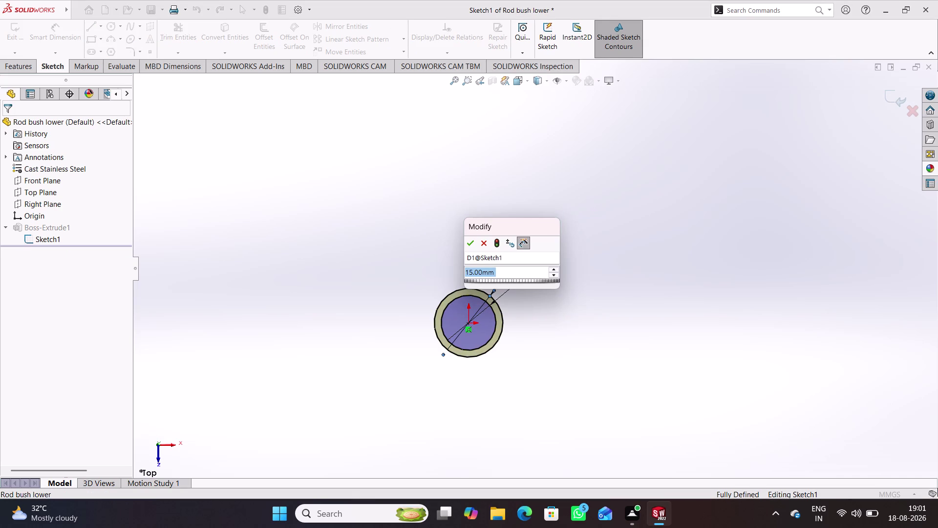
text(11)
key(Return)
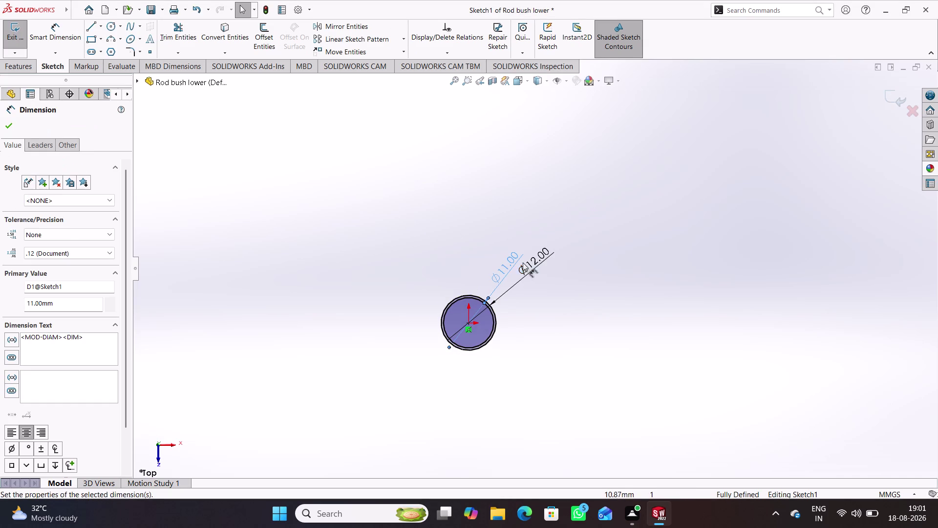
Change the Ø12 dimension to 22 mm and exit the sketch to rebuild.
double_click(529, 266)
text(22)
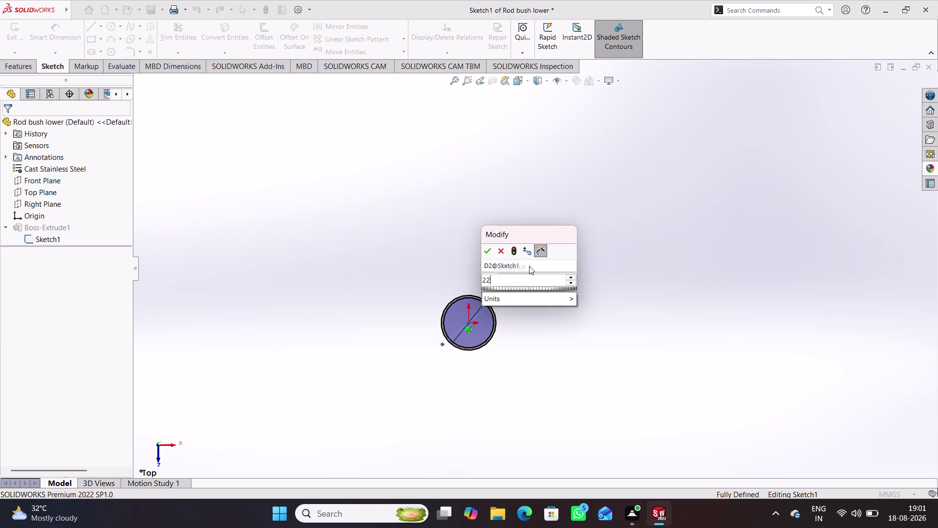
key(Return)
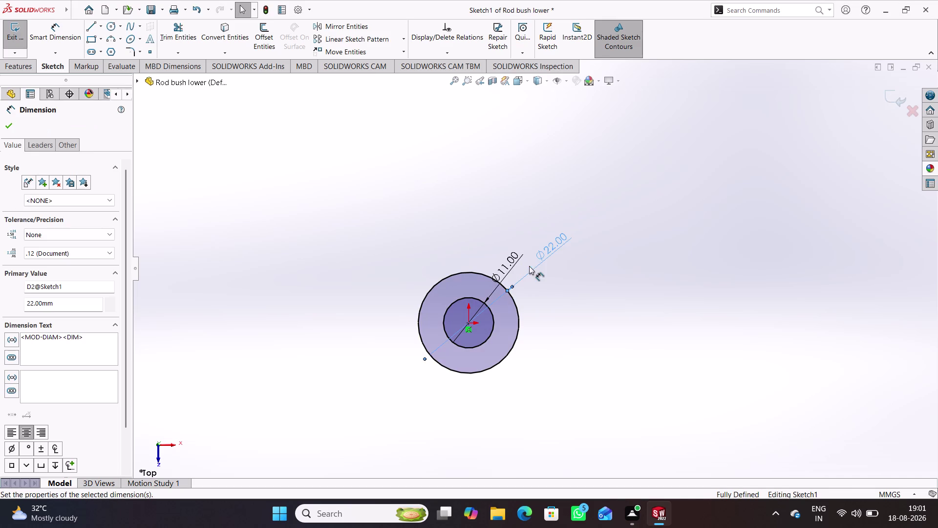
click(691, 243)
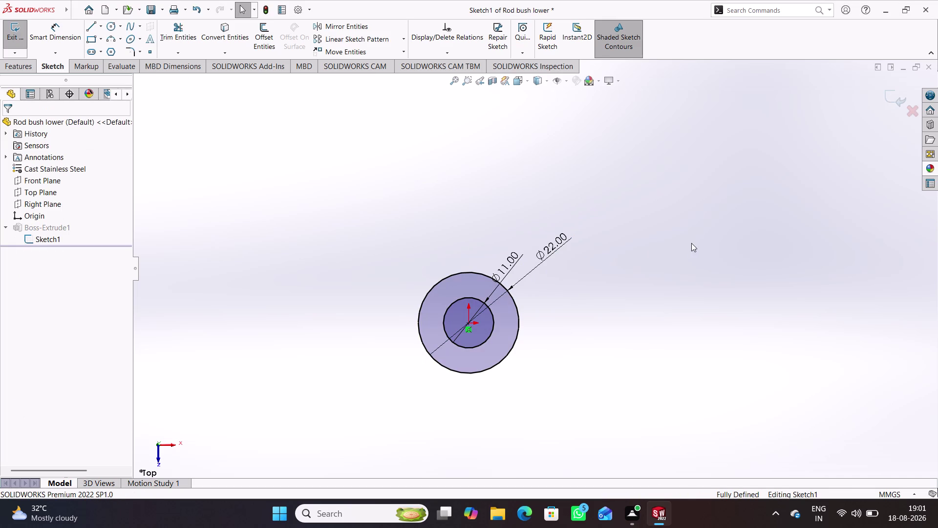
click(896, 102)
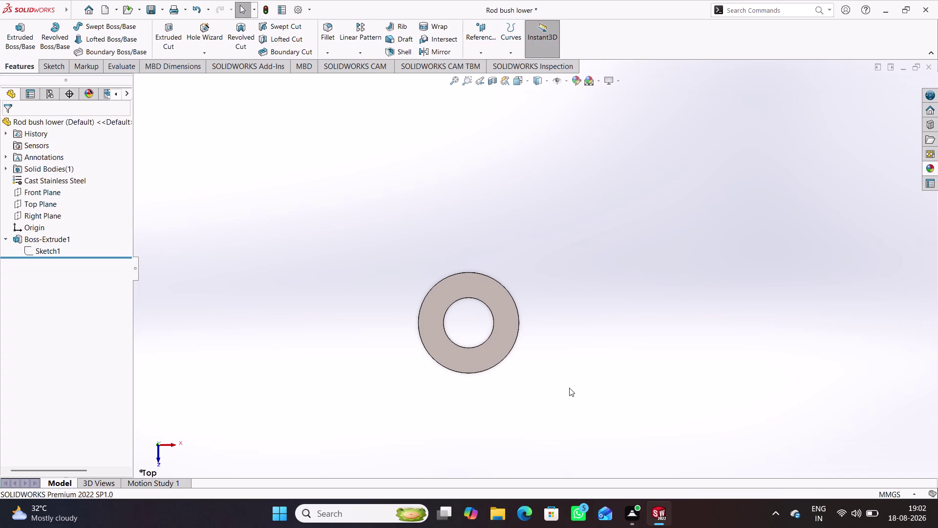
middle_drag(569, 387, 561, 215)
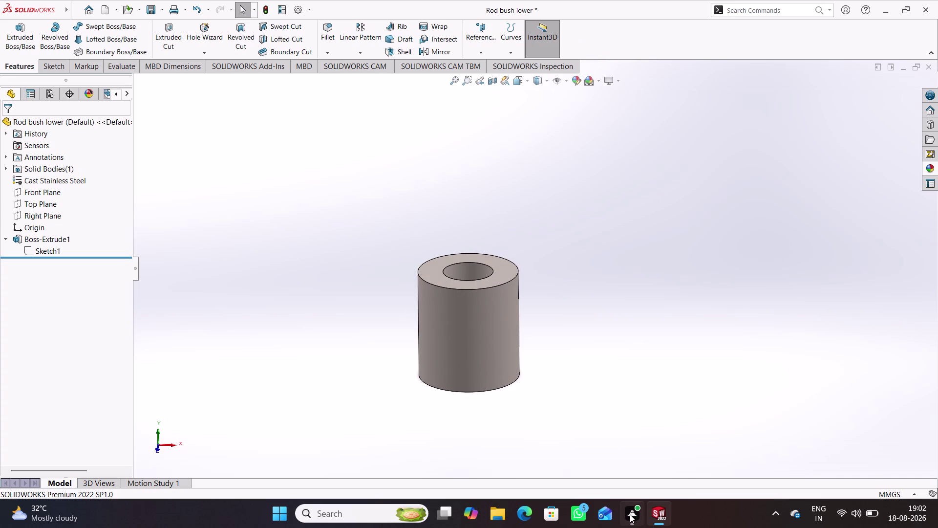